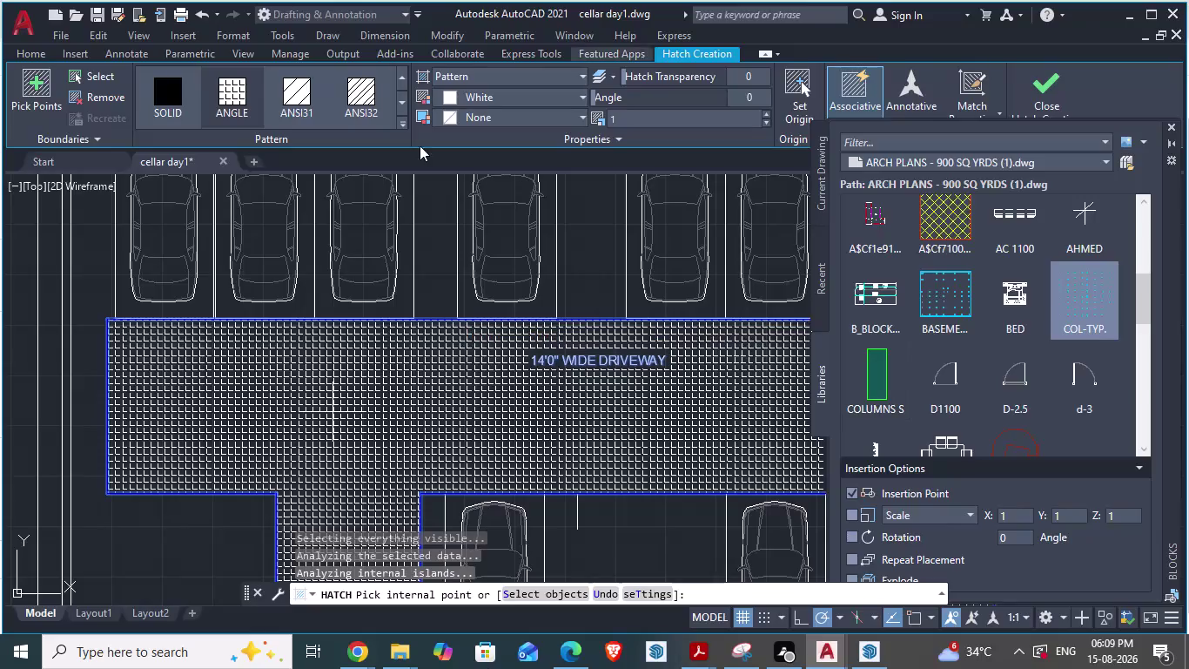
End the driveway HATCH placement and reselect the new driveway hatch.
scroll(down, 3)
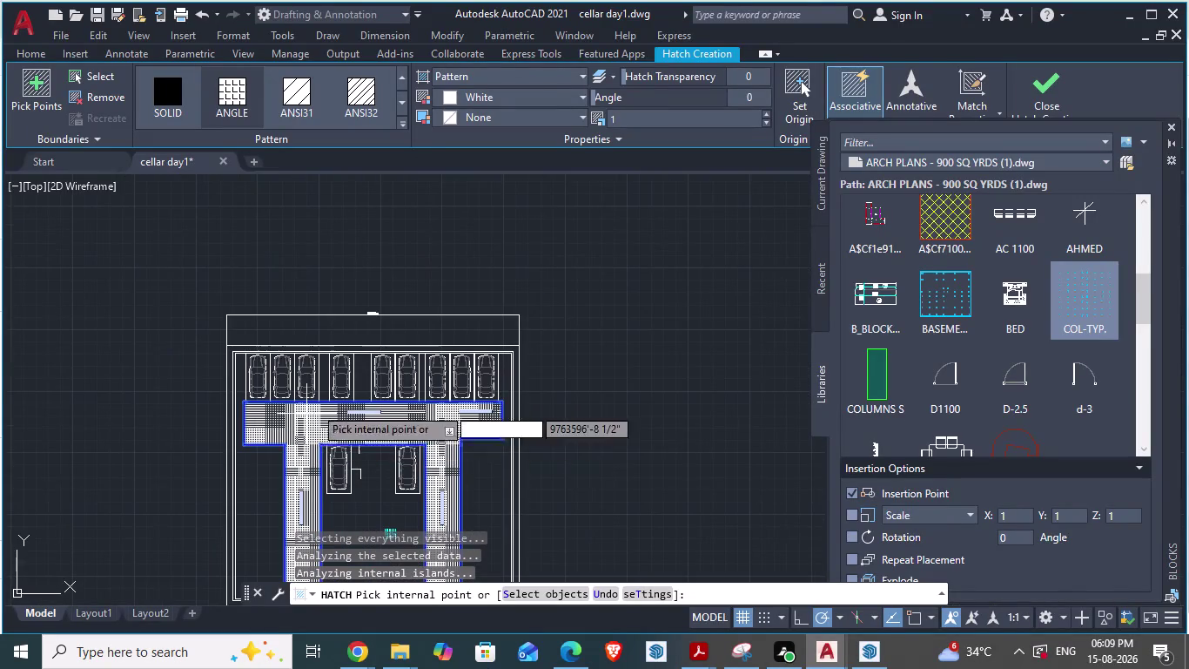
key(Escape)
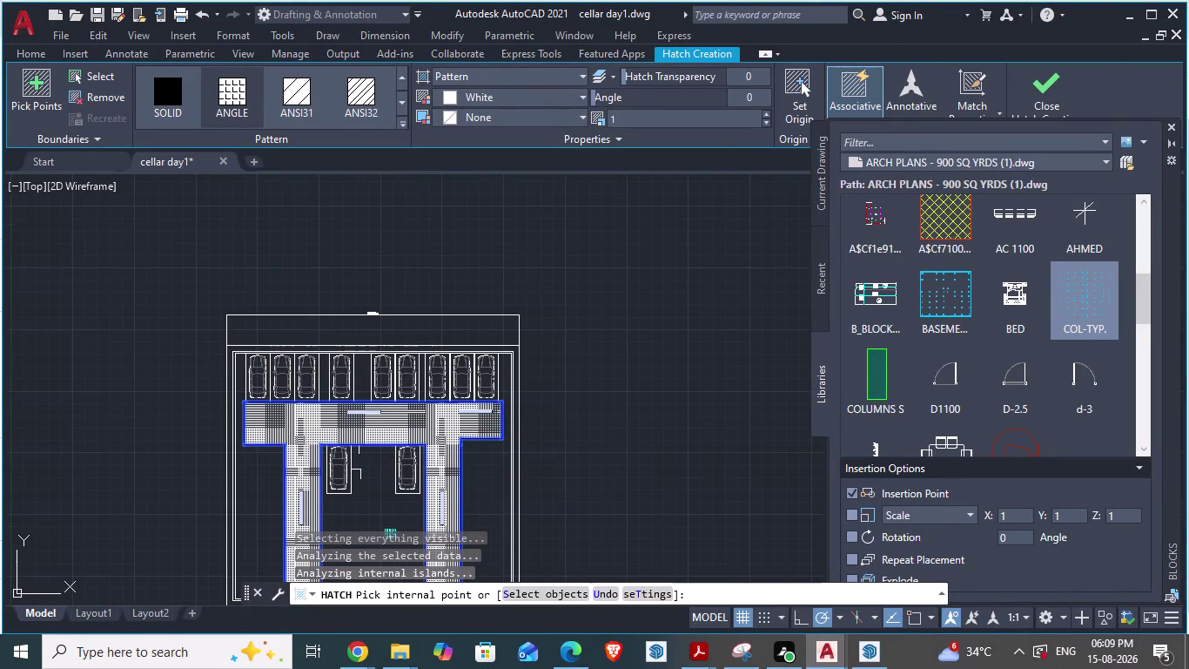
scroll(up, 3)
scroll(down, 3)
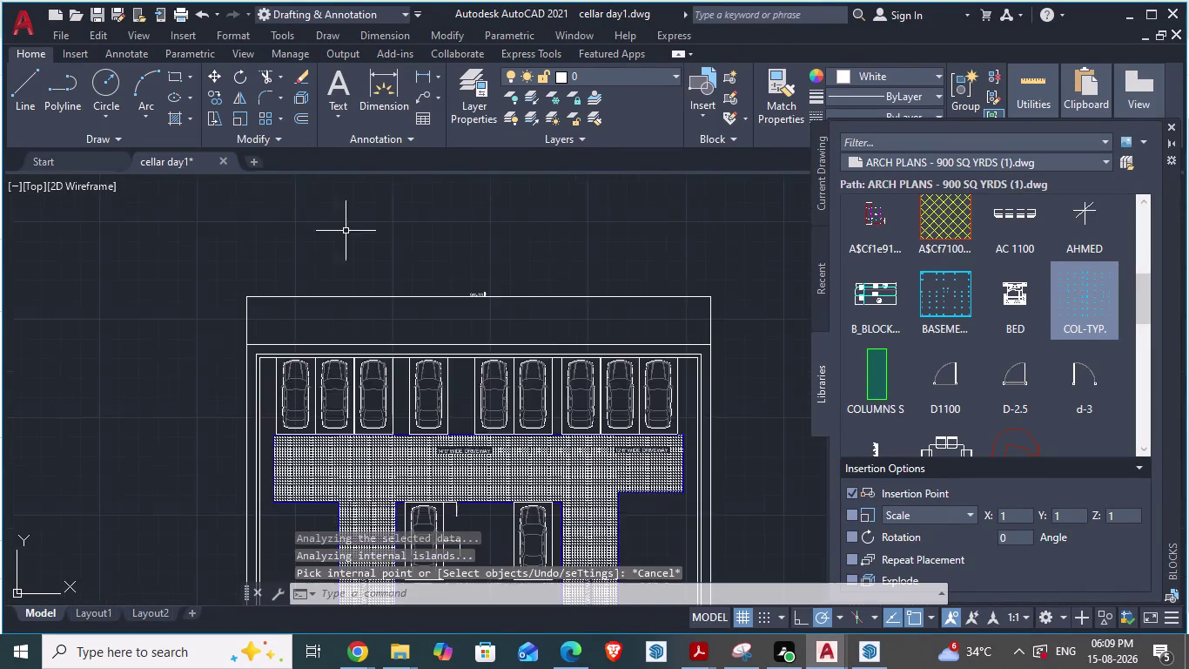
scroll(down, 3)
scroll(up, 3)
click(353, 376)
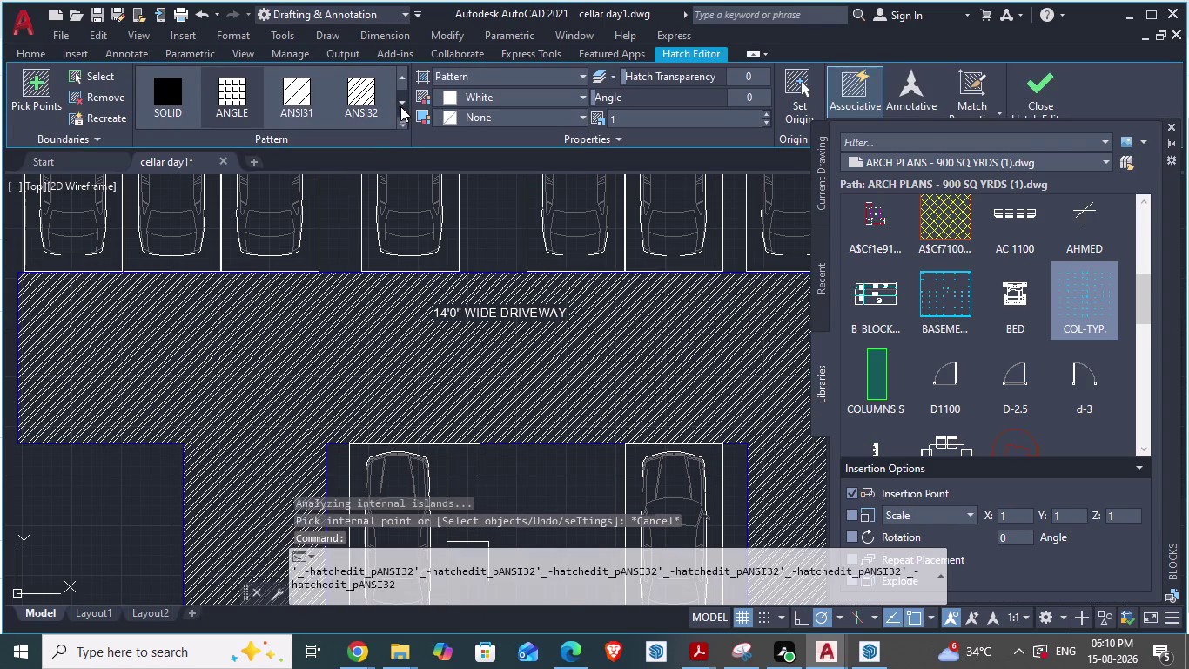
Switch the driveway hatch to a square crosshatch pattern at scale 2.
click(402, 102)
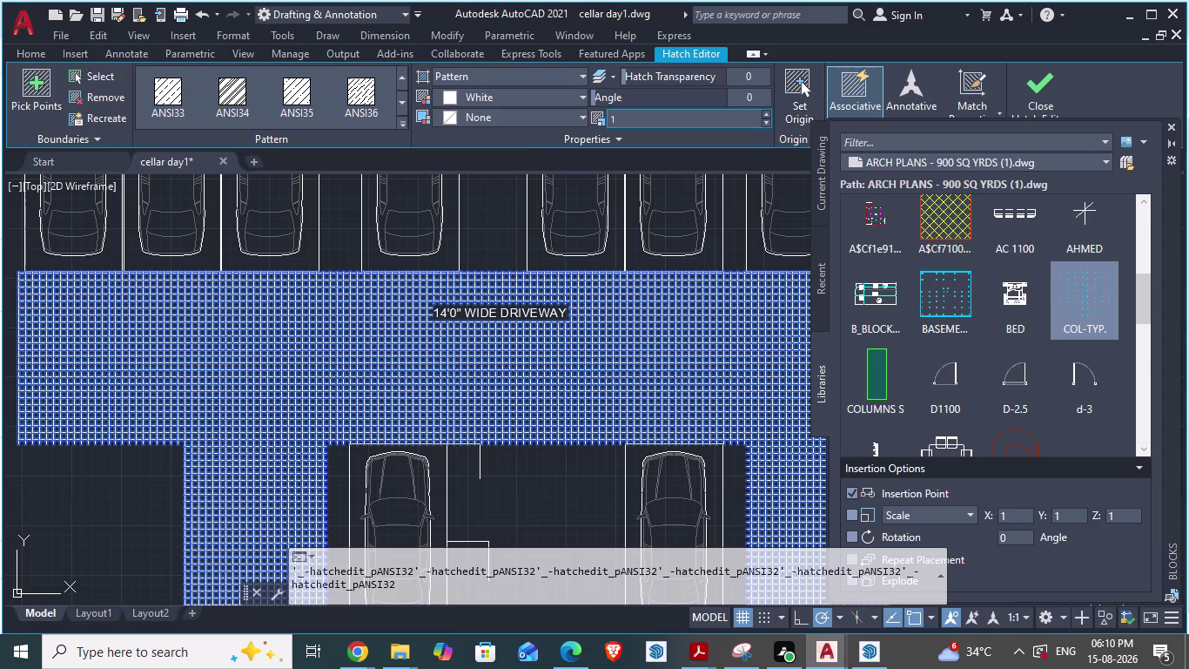
click(768, 113)
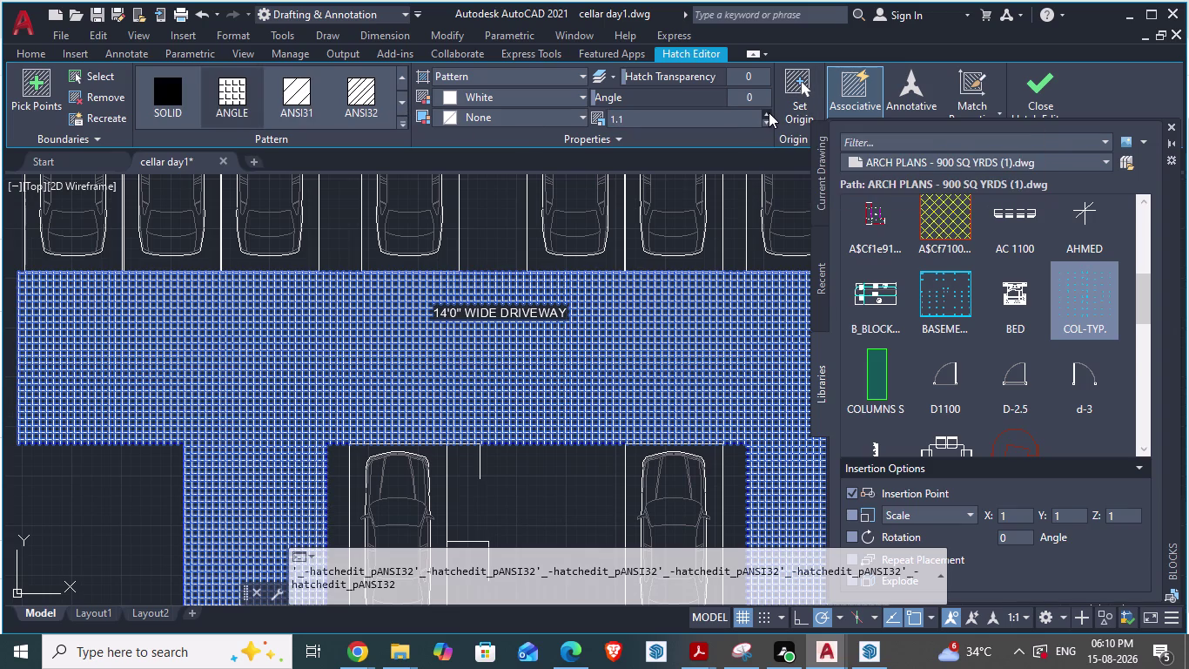
click(768, 113)
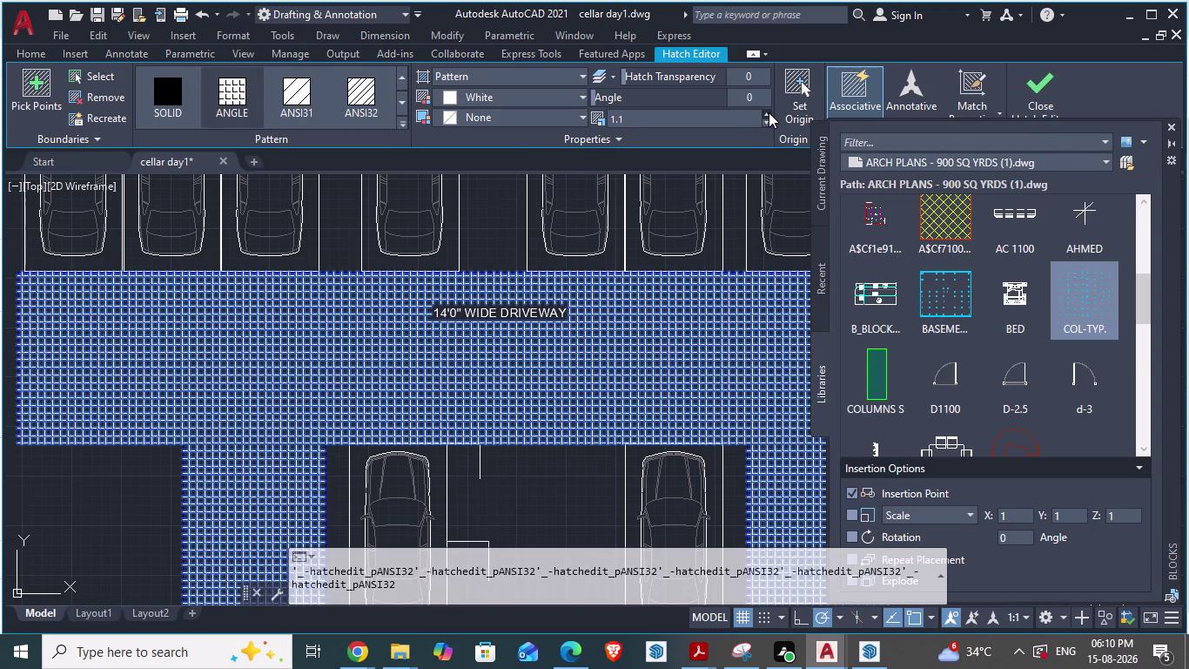
click(769, 112)
triple_click(769, 112)
double_click(768, 112)
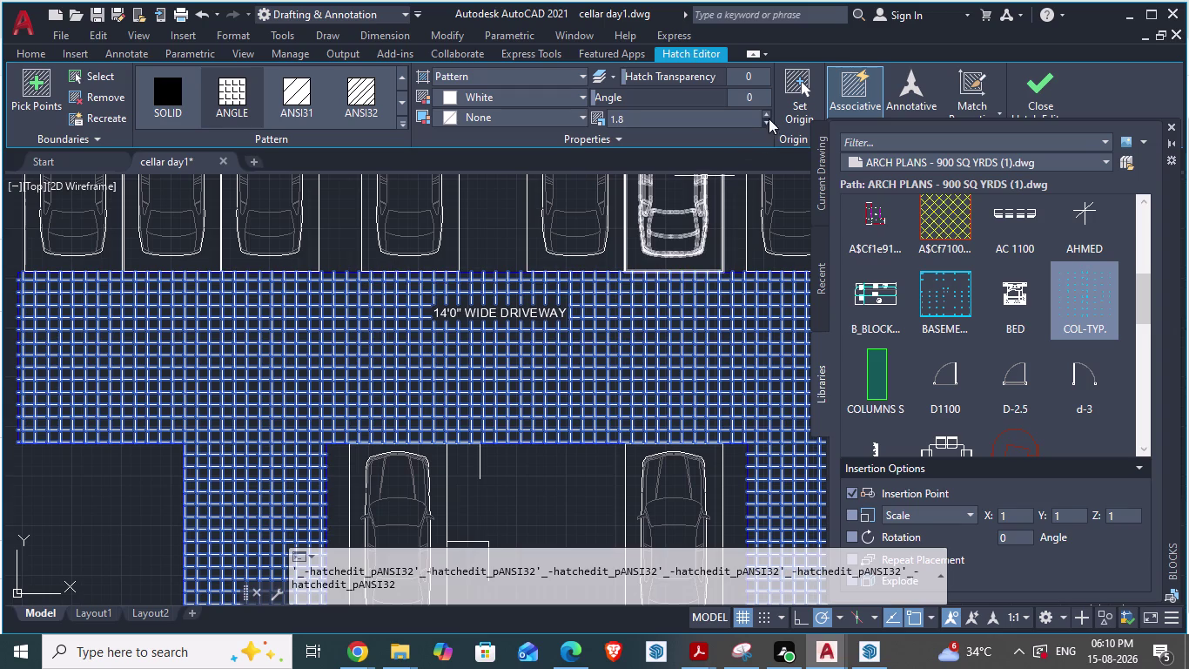
drag(706, 115, 436, 127)
key(2)
key(Return)
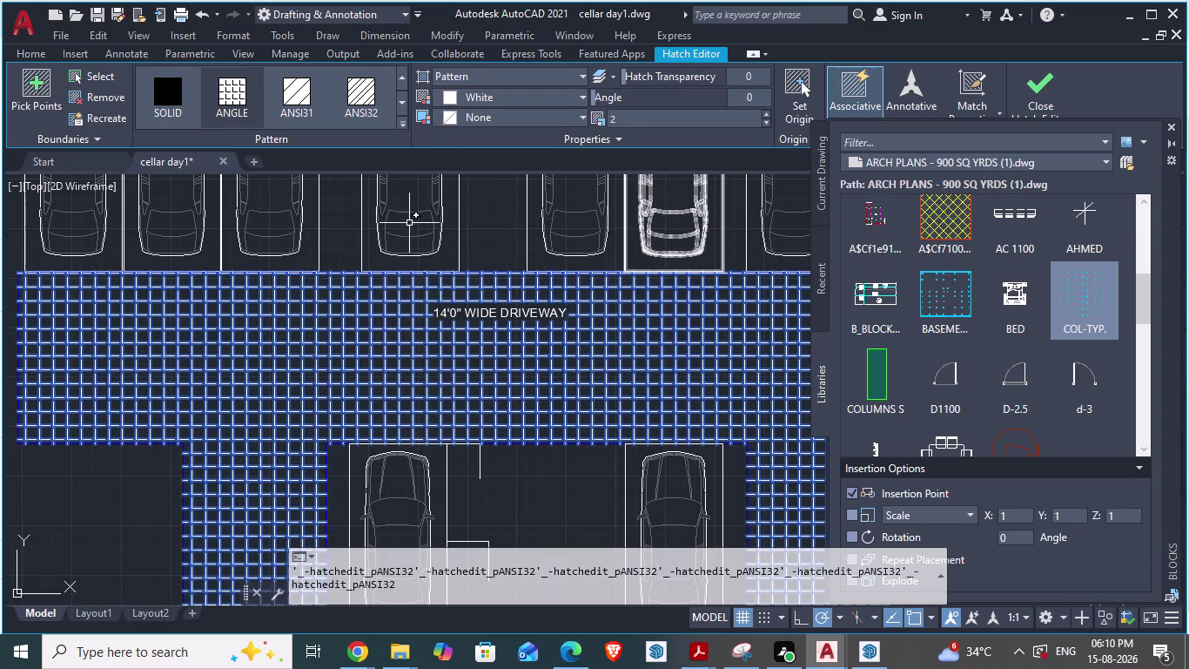
Zoom around the cellar plan and cancel the stray selection window.
scroll(down, 3)
scroll(up, 3)
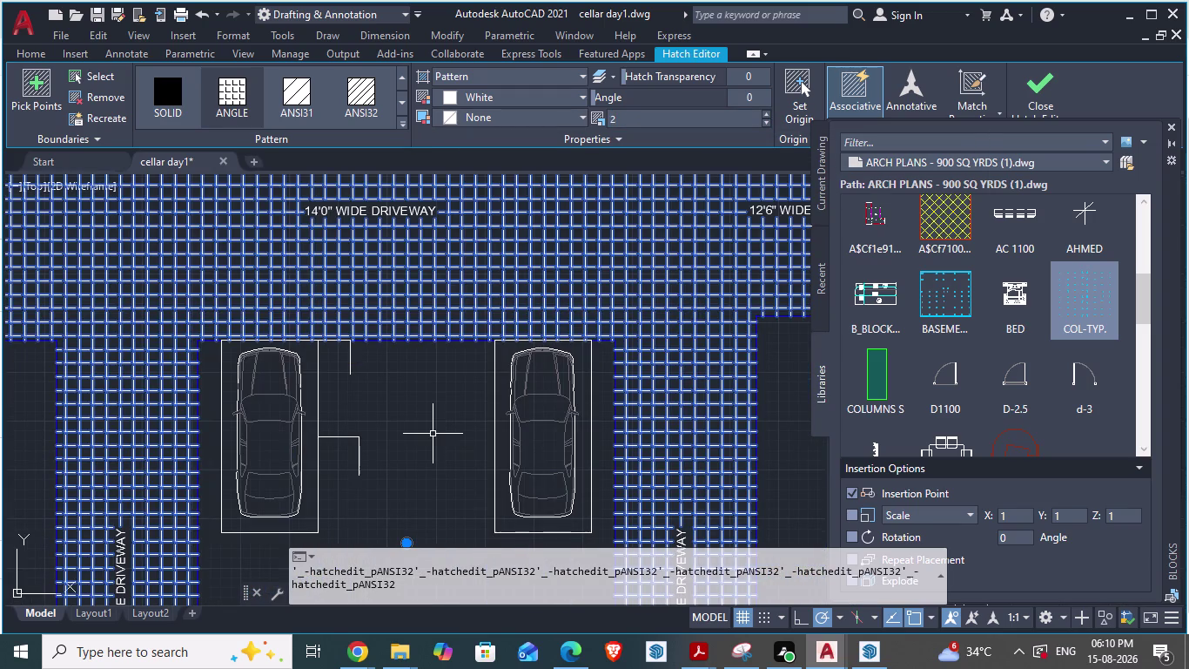
click(428, 433)
scroll(down, 3)
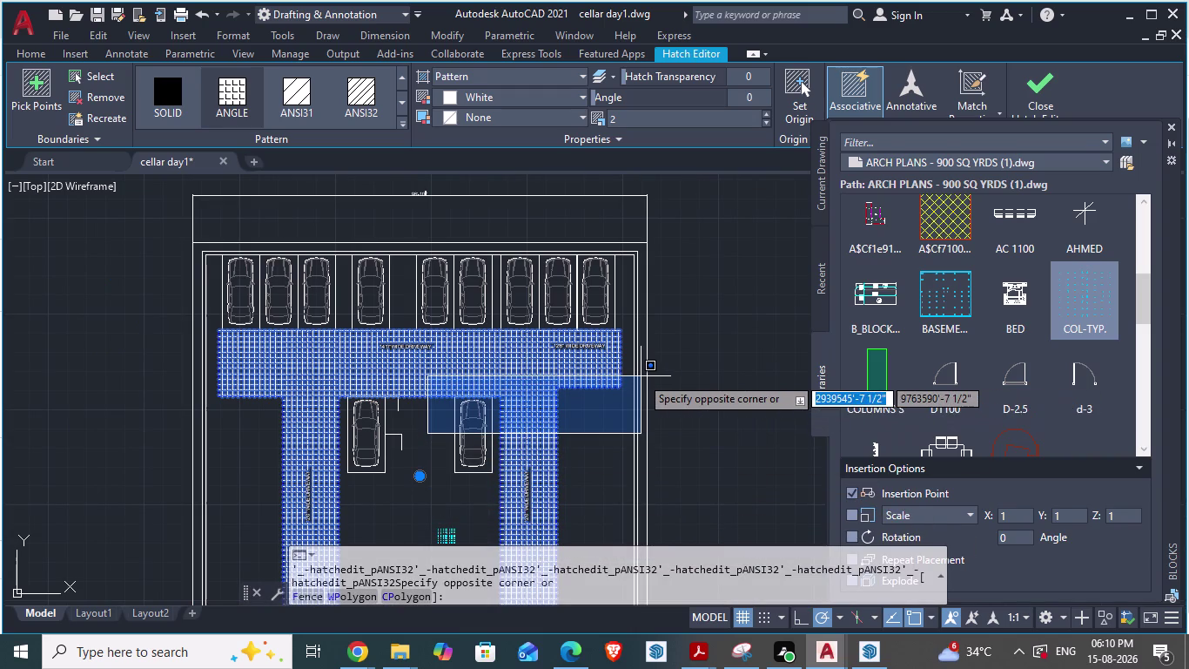
key(Escape)
Read the ARCH PLANS cellar hatch settings (ANSI37, 45°, 9") and return to cellar day1.
key(alt+Tab)
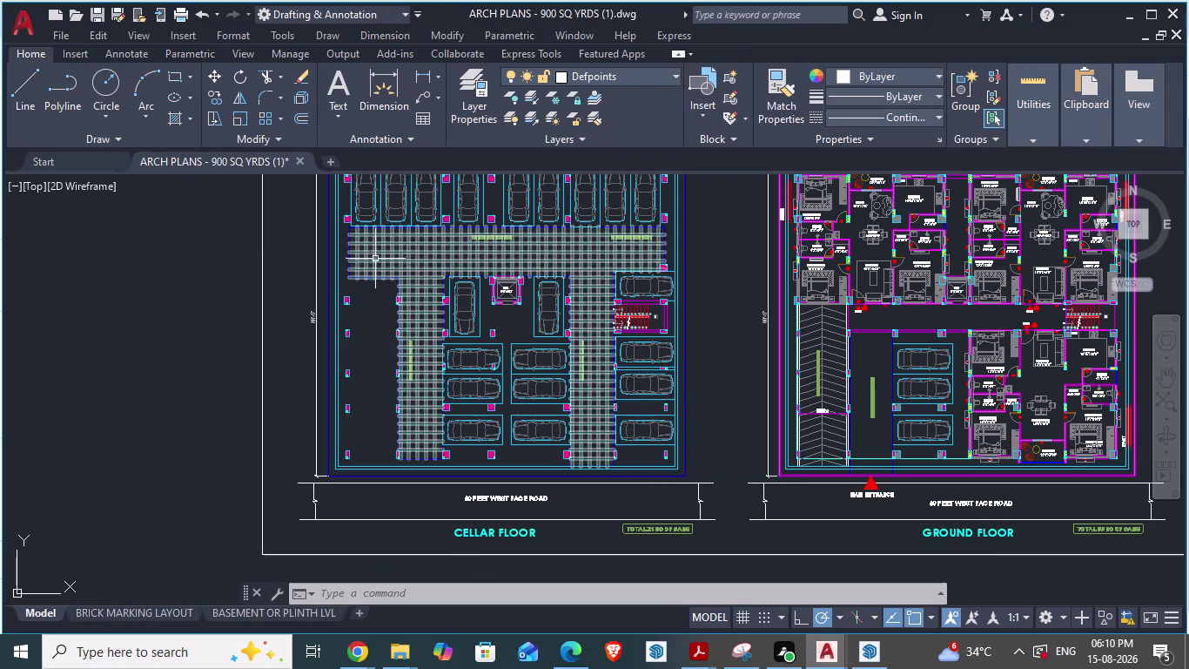
click(395, 259)
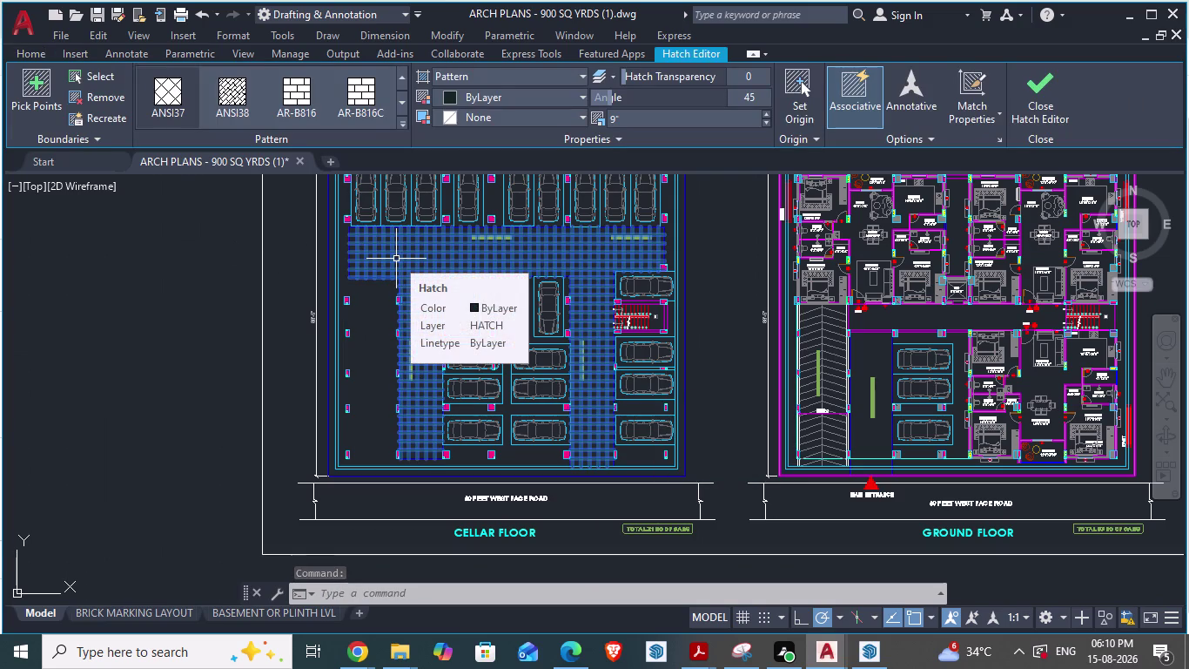
key(alt+Tab)
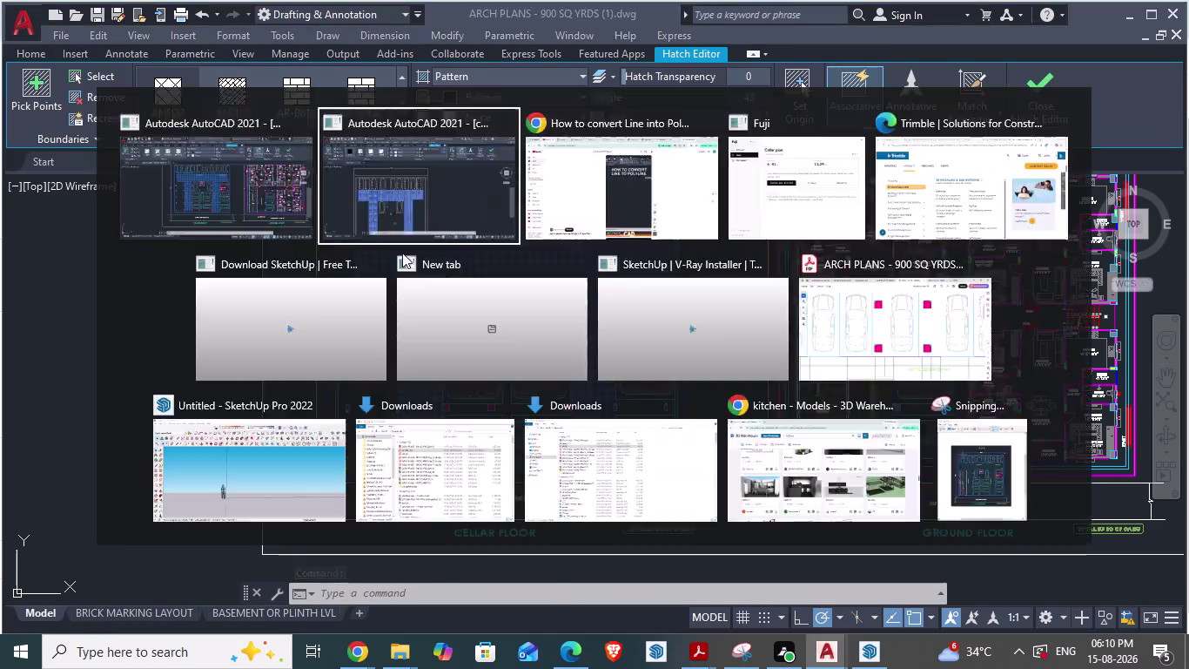
key(Escape)
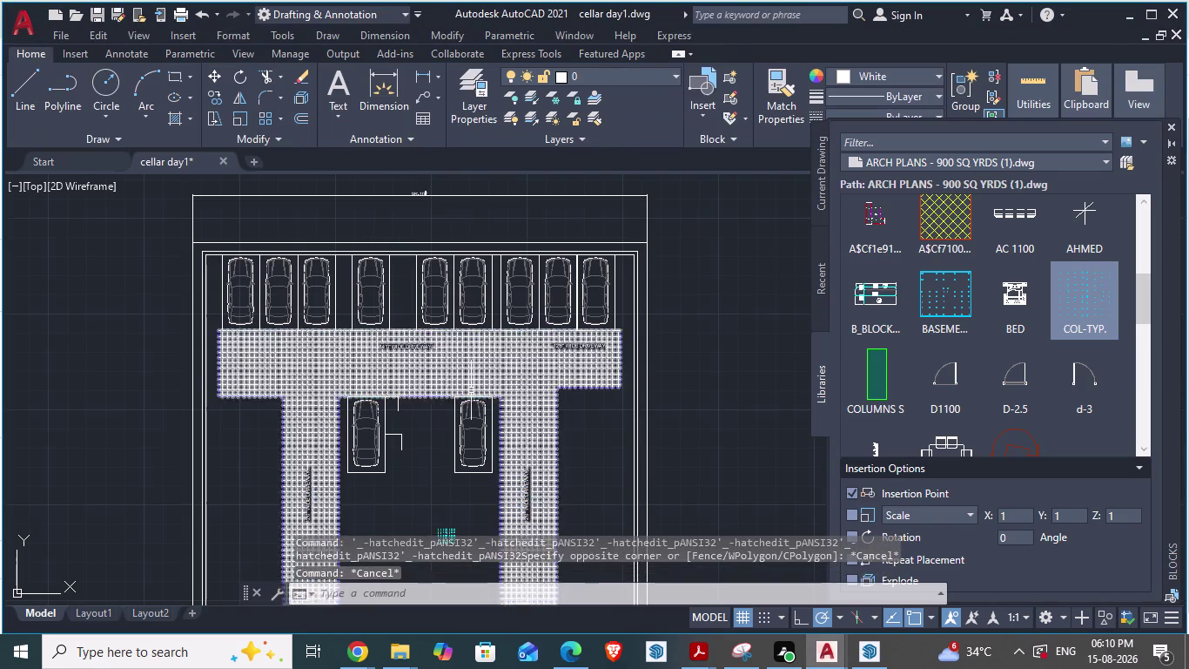
Change the driveway hatch pattern scale from 2 to 9 and exit hatch editing.
scroll(up, 3)
click(509, 298)
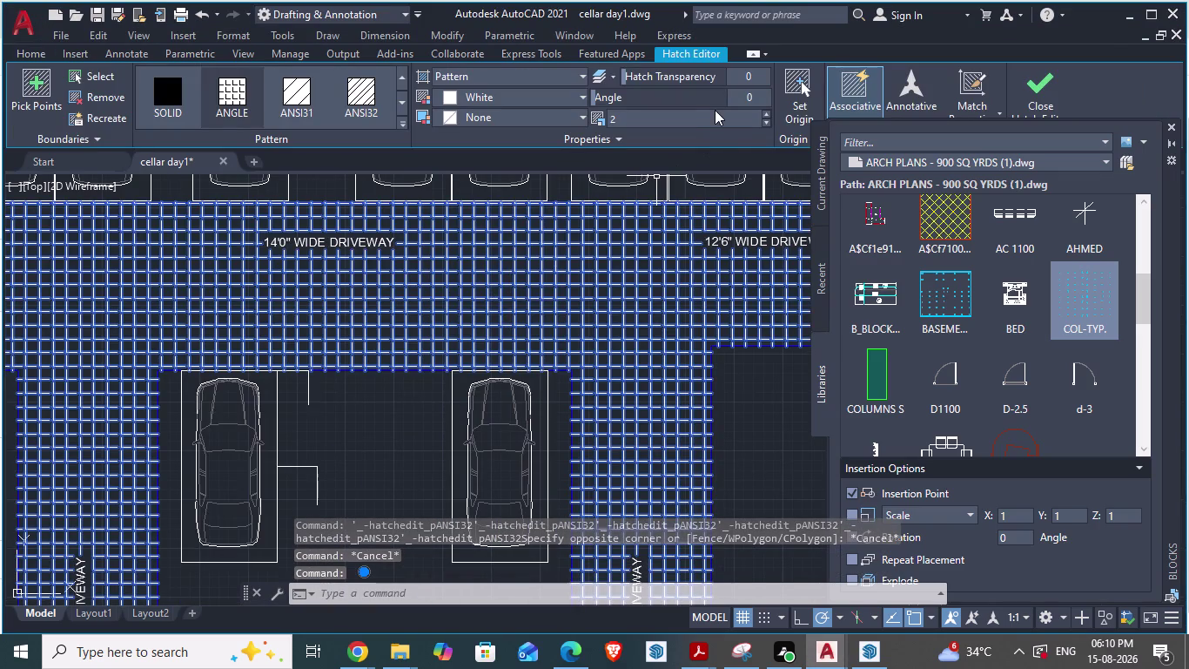
drag(674, 114, 548, 102)
key(9)
key(Return)
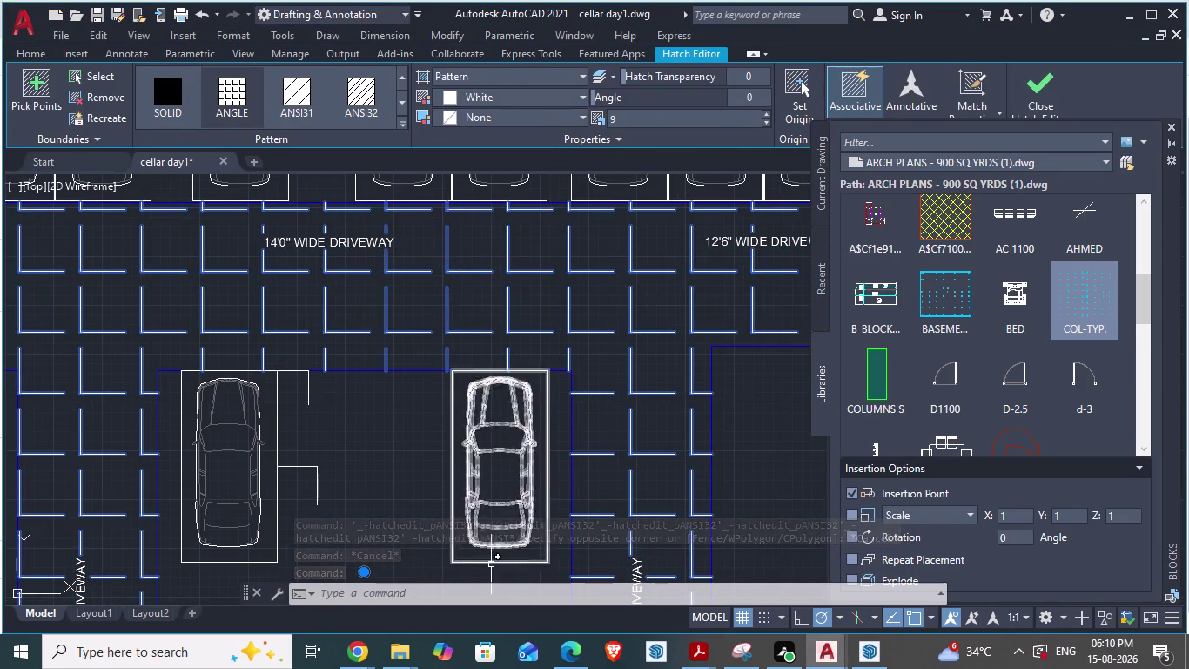
scroll(down, 3)
scroll(up, 3)
key(Escape)
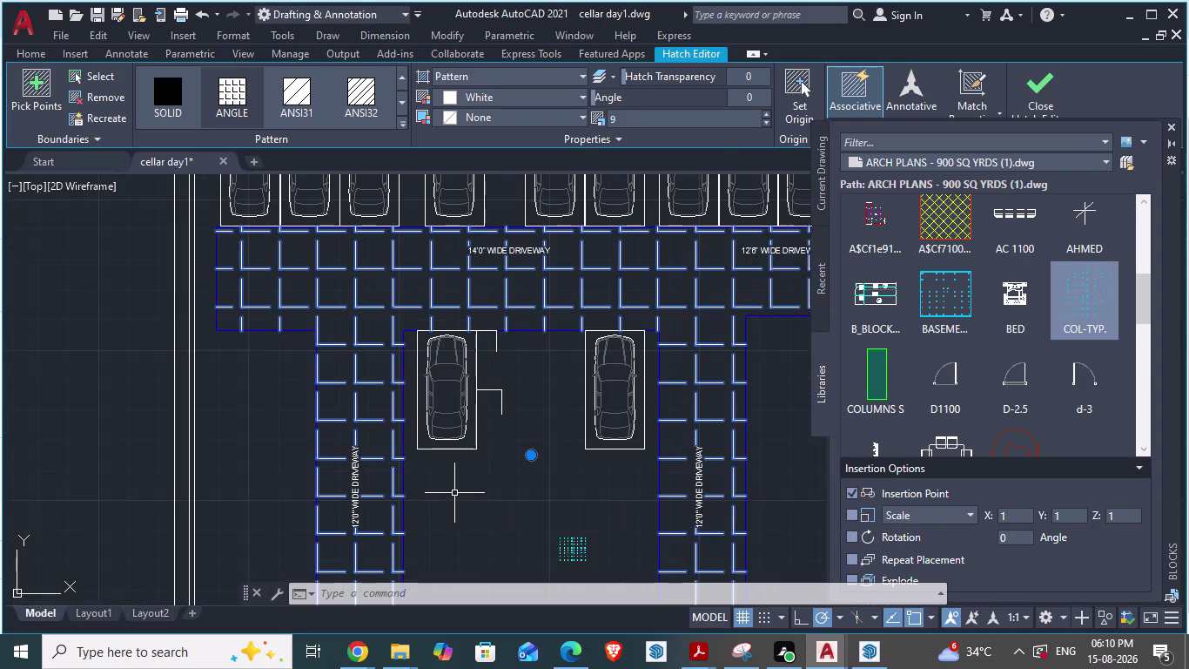
scroll(down, 3)
scroll(up, 3)
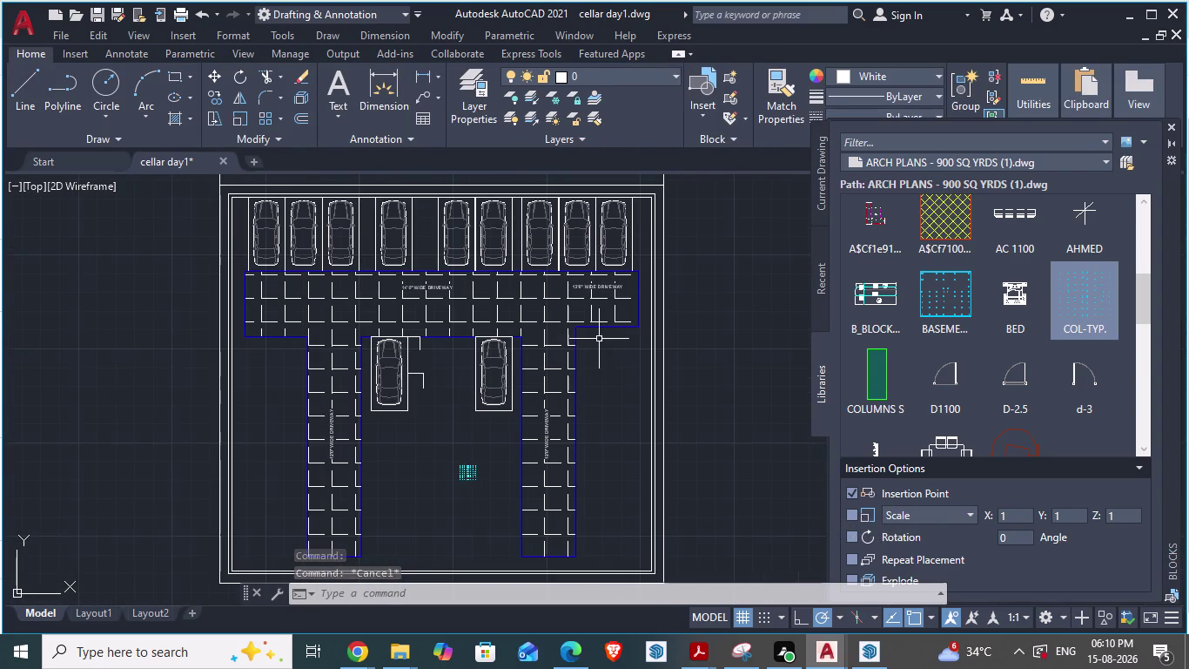
scroll(up, 3)
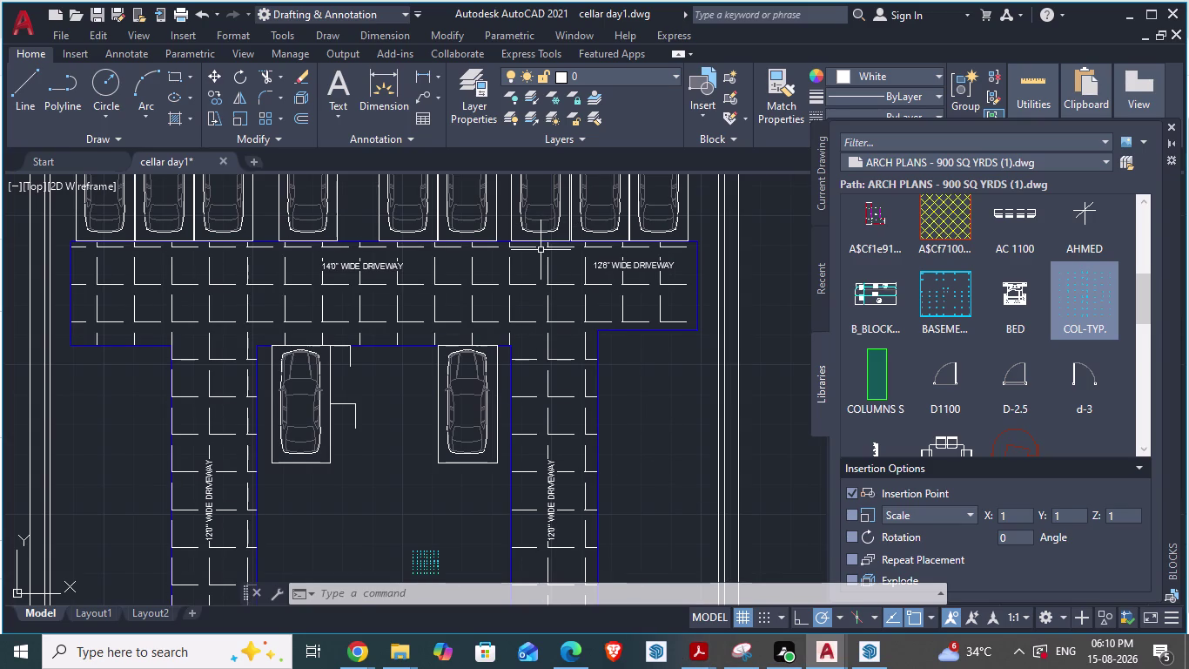
key(alt+Tab)
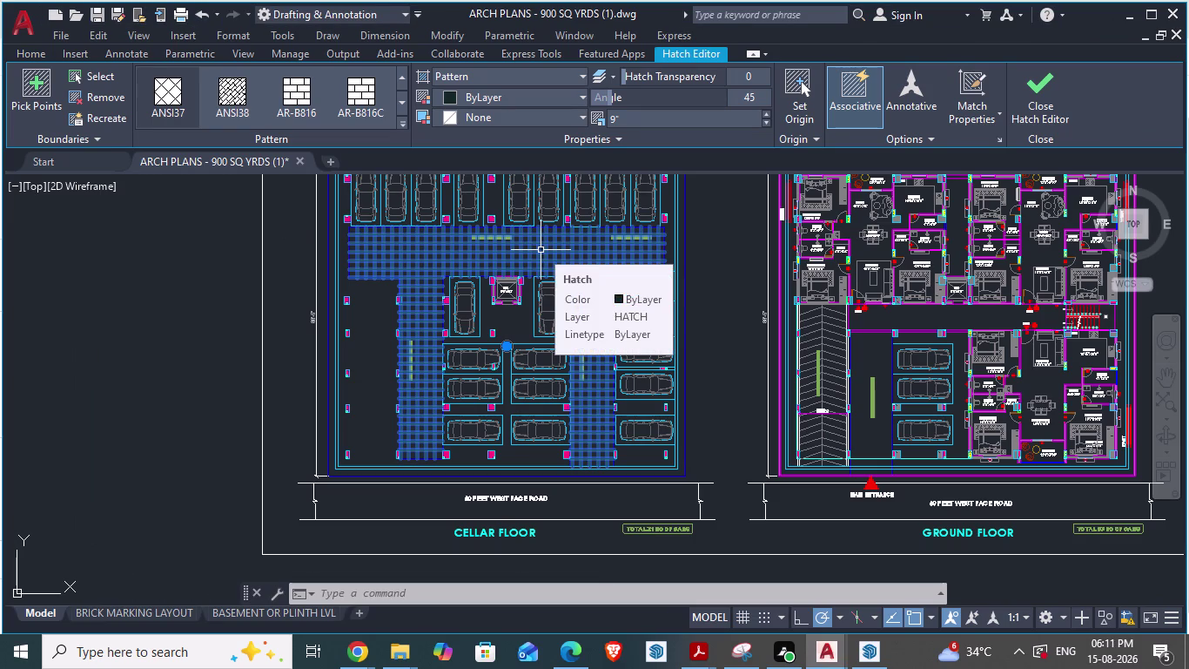
scroll(up, 3)
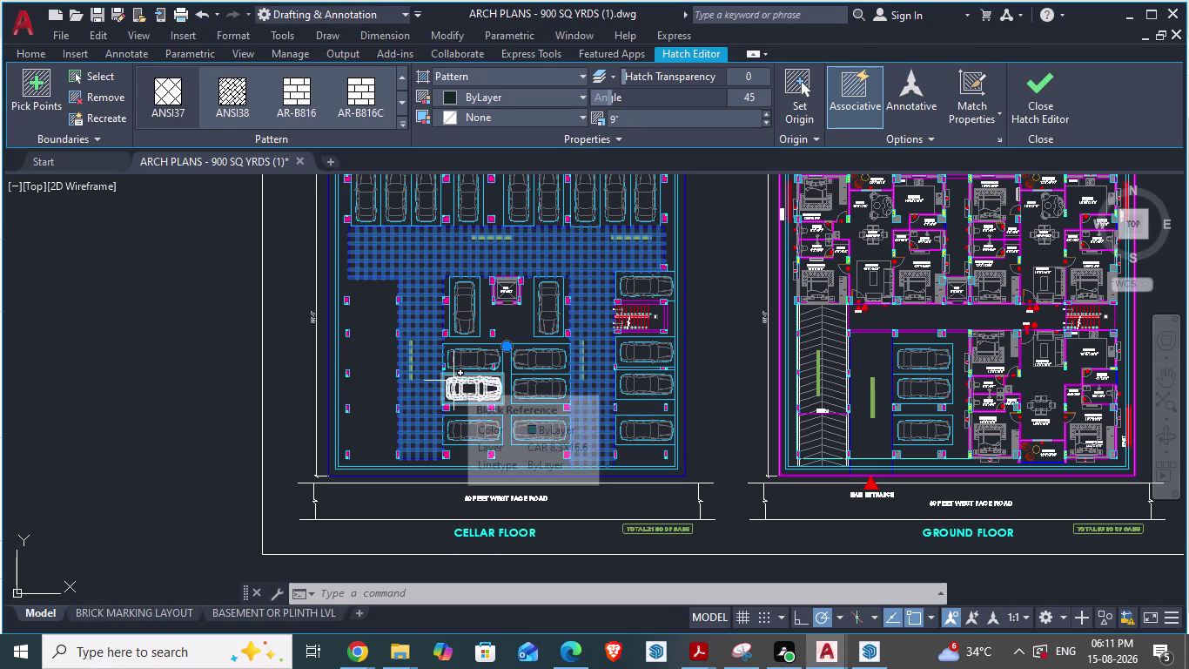
key(alt+Tab)
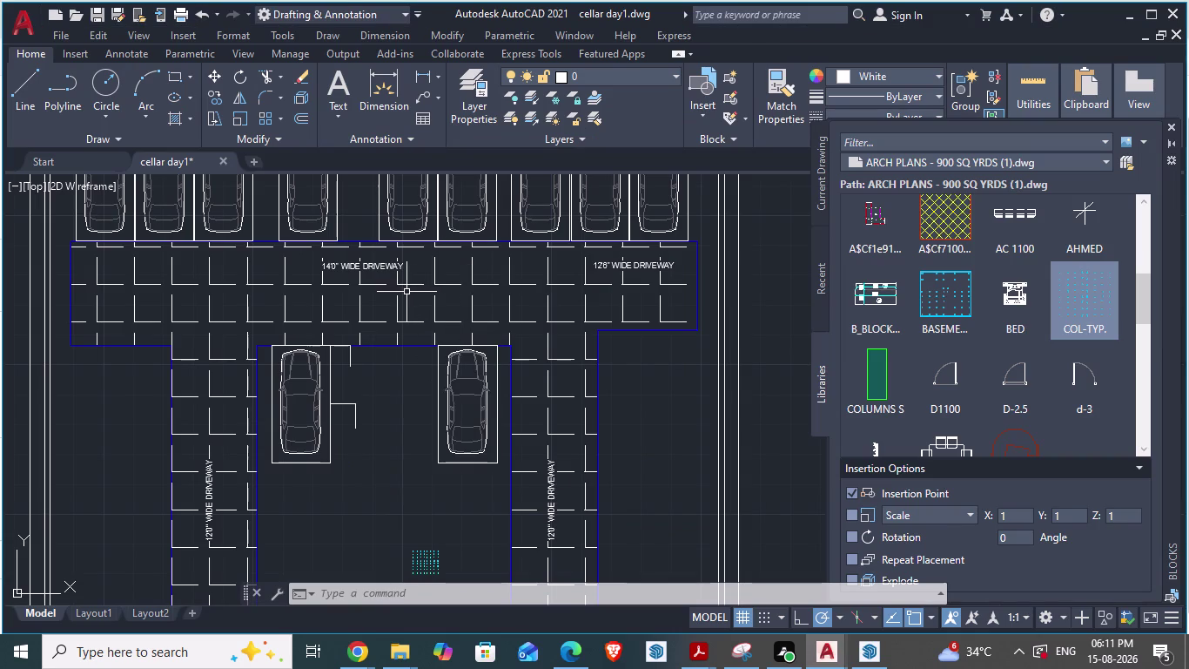
Clear stray selections and deselect the driveway hatch.
click(401, 281)
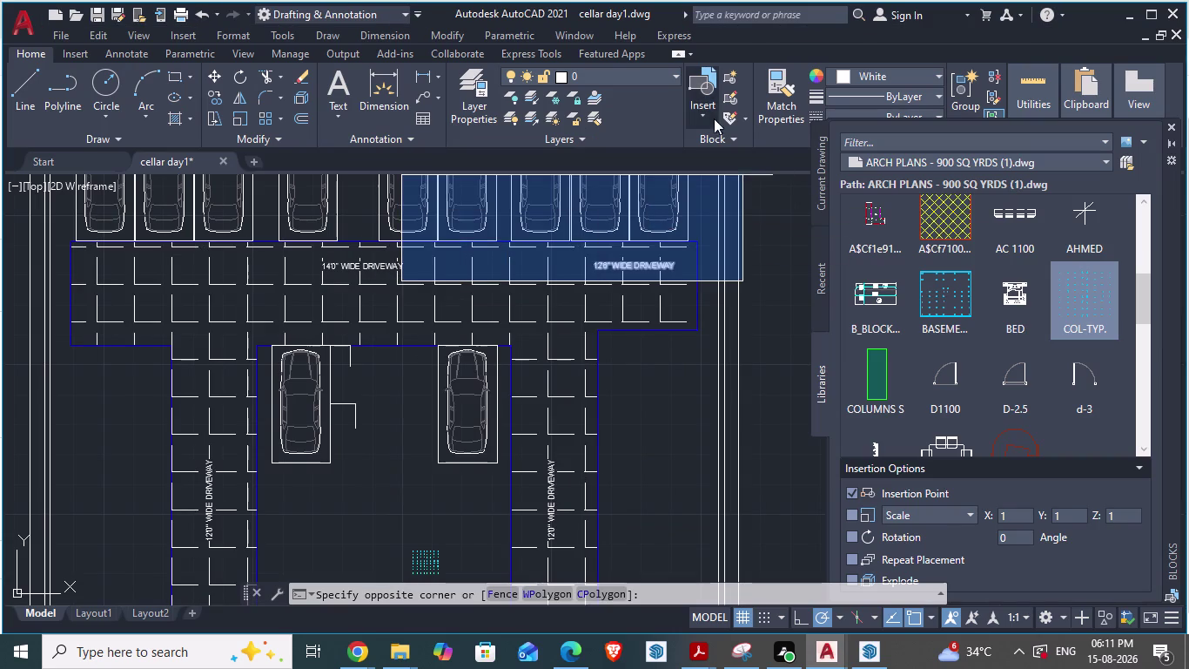
key(Escape)
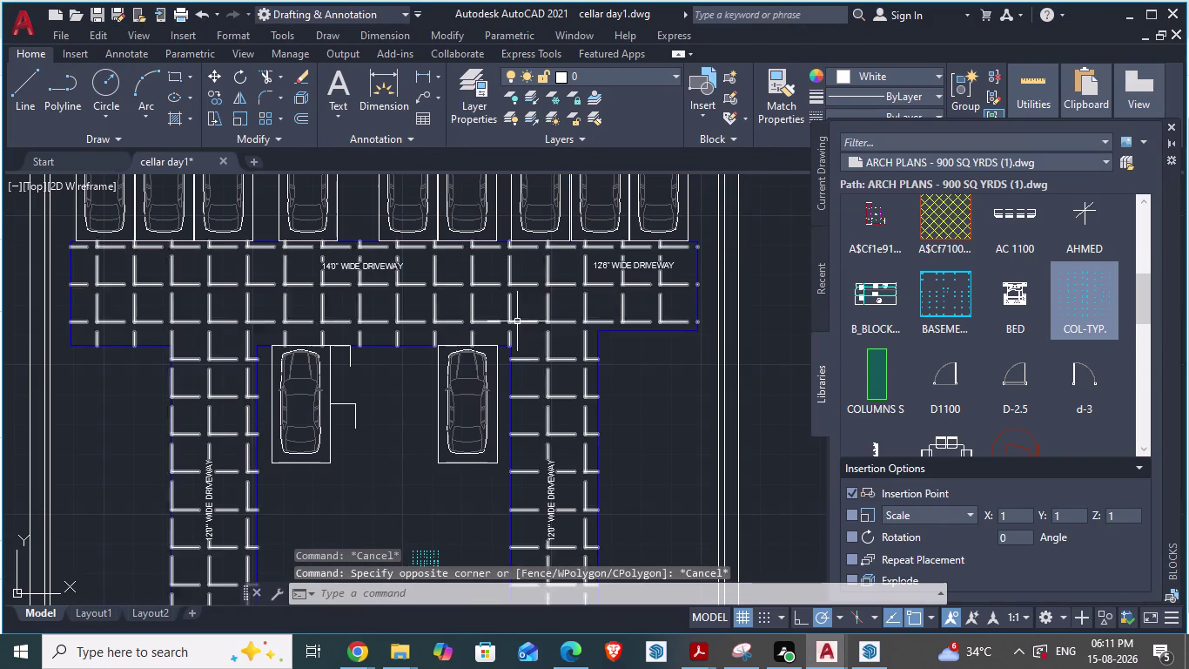
click(510, 323)
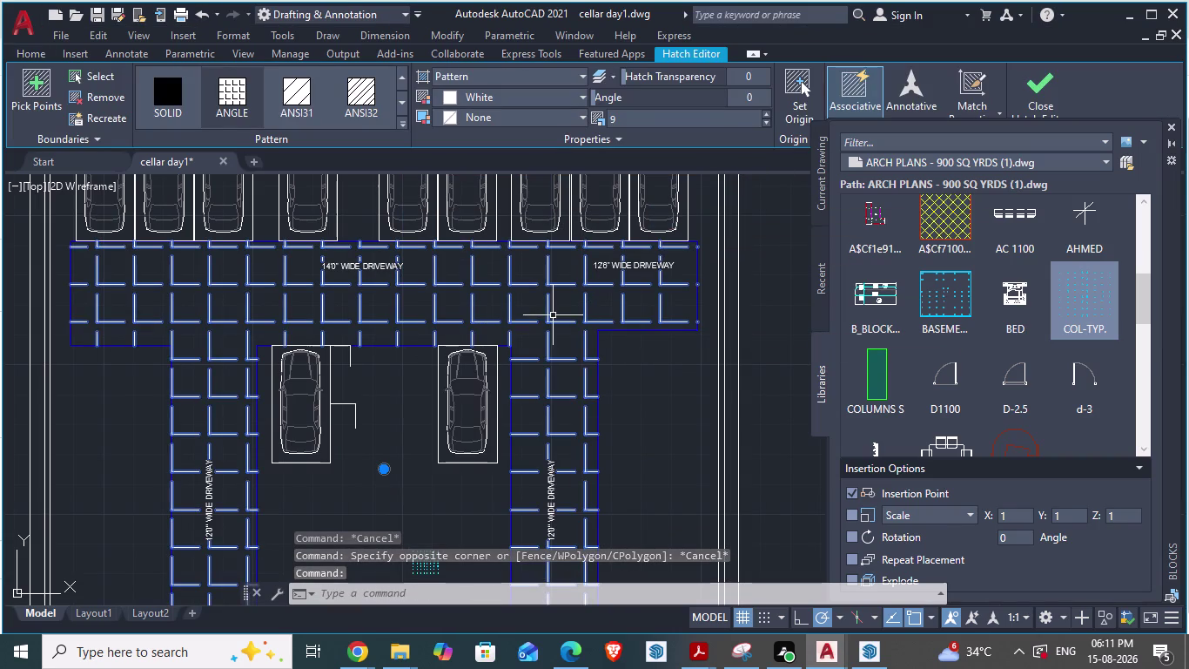
key(Escape)
key(Escape)
scroll(down, 3)
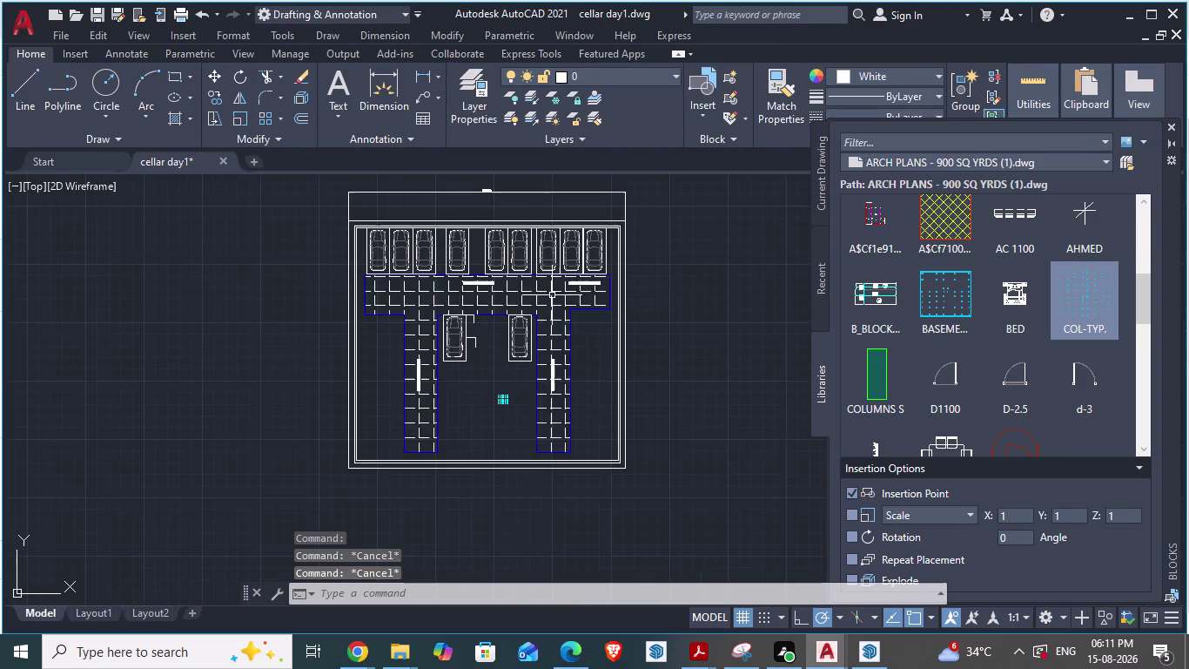
scroll(up, 3)
Delete the small dotted block below the driveway.
drag(330, 443, 442, 542)
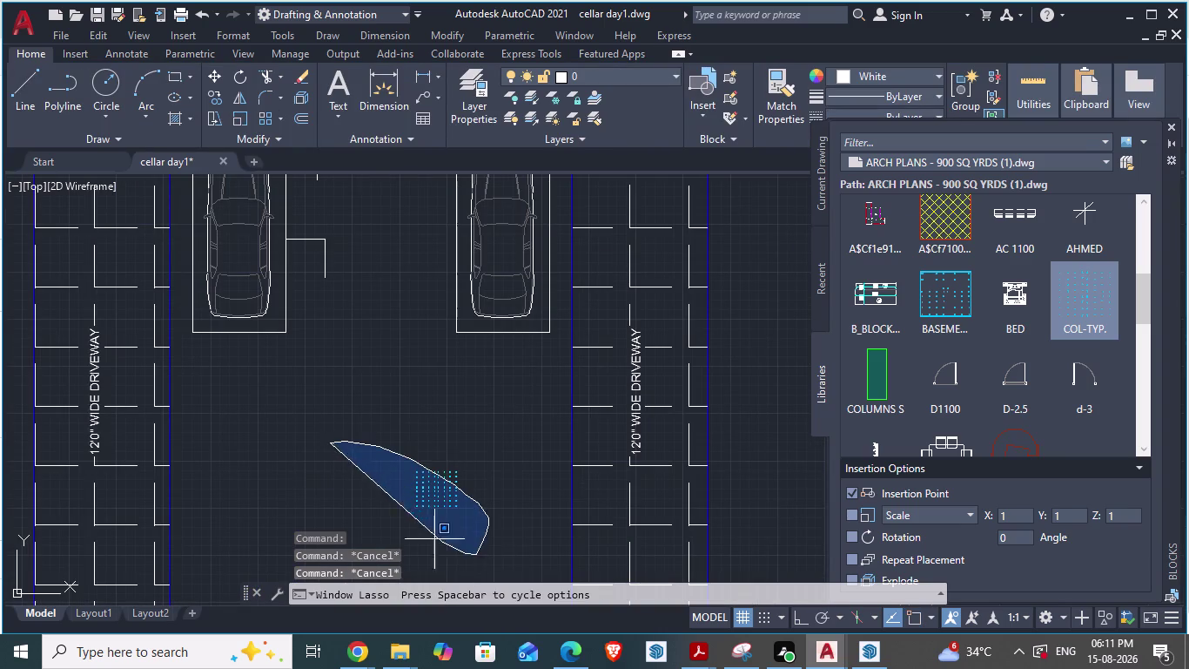
drag(442, 542, 410, 508)
click(468, 436)
click(390, 519)
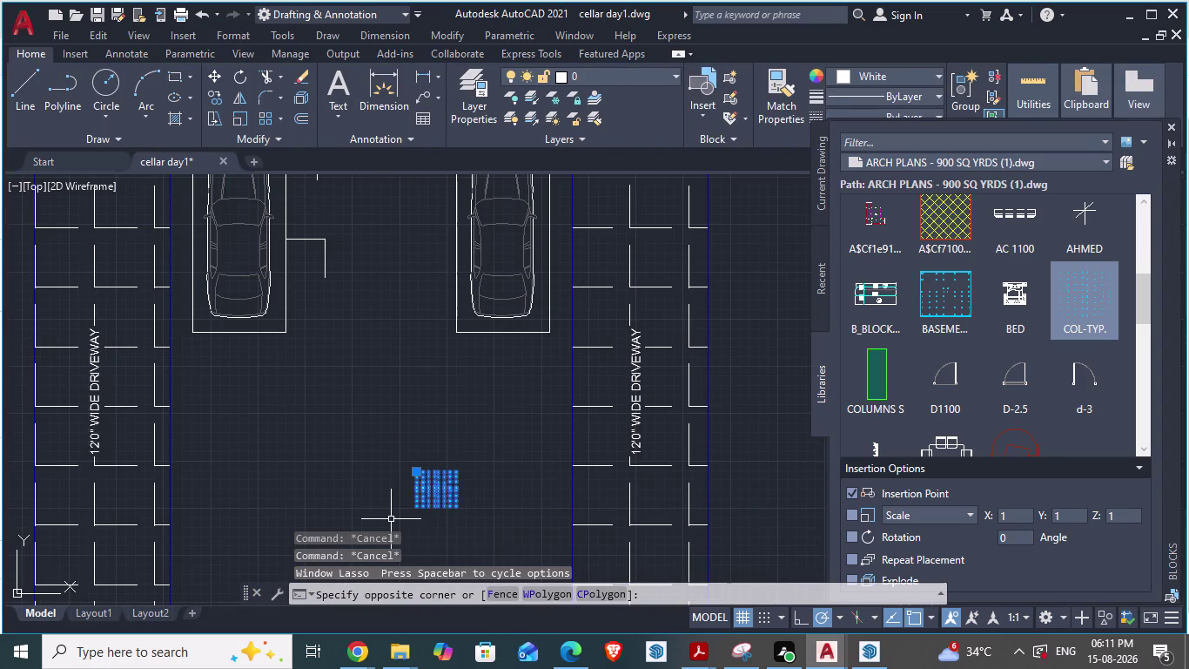
key(Delete)
scroll(down, 3)
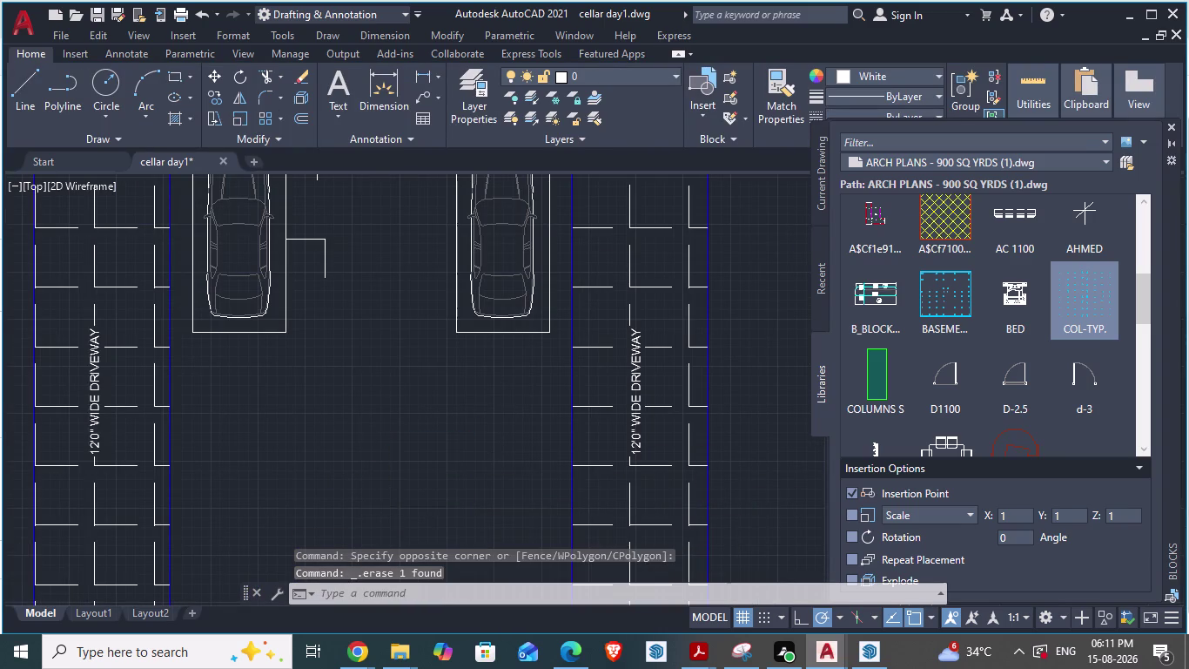
click(475, 221)
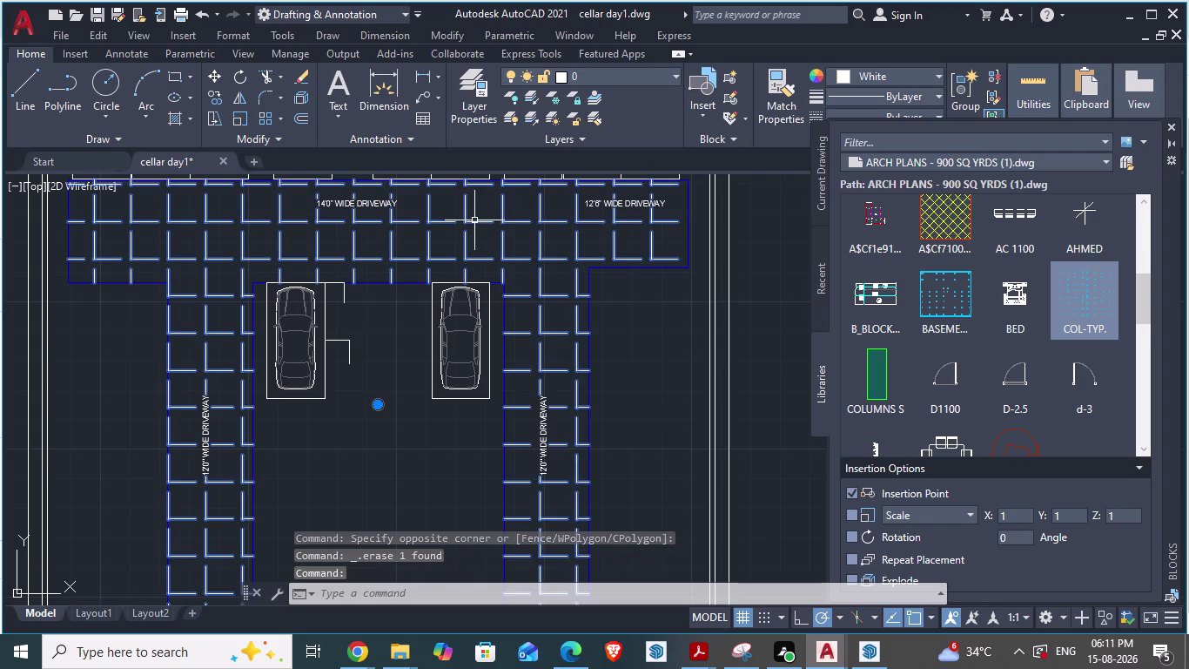
Try entering 9" as the driveway hatch scale.
drag(645, 118, 642, 118)
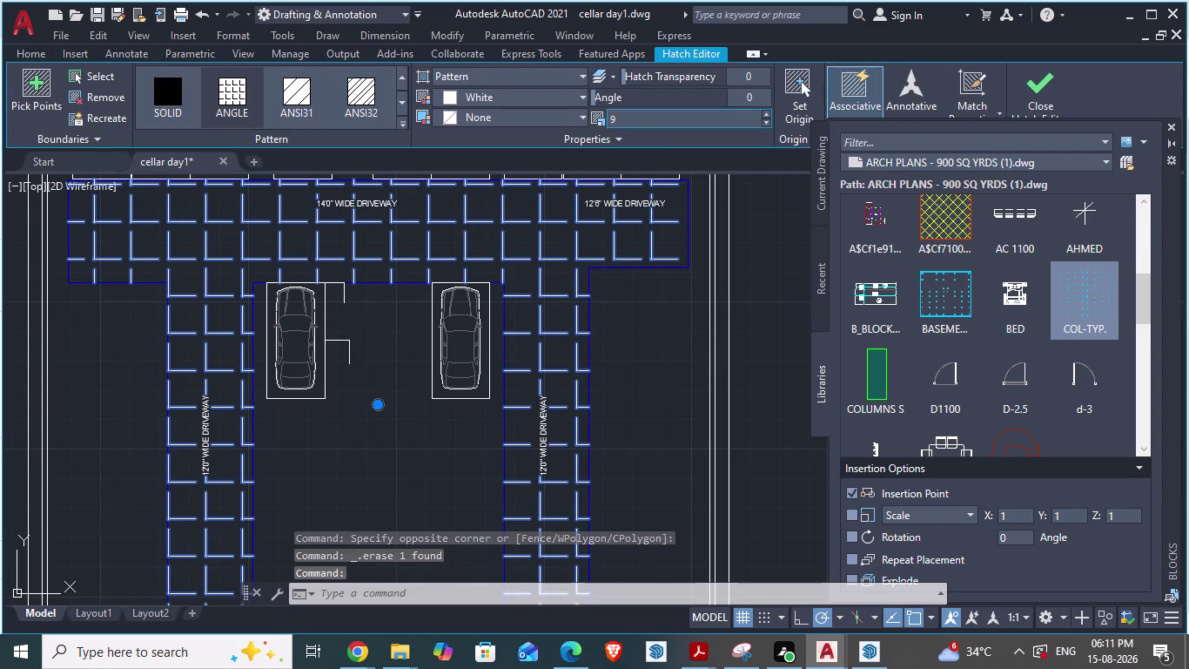
drag(643, 119, 597, 117)
key(9)
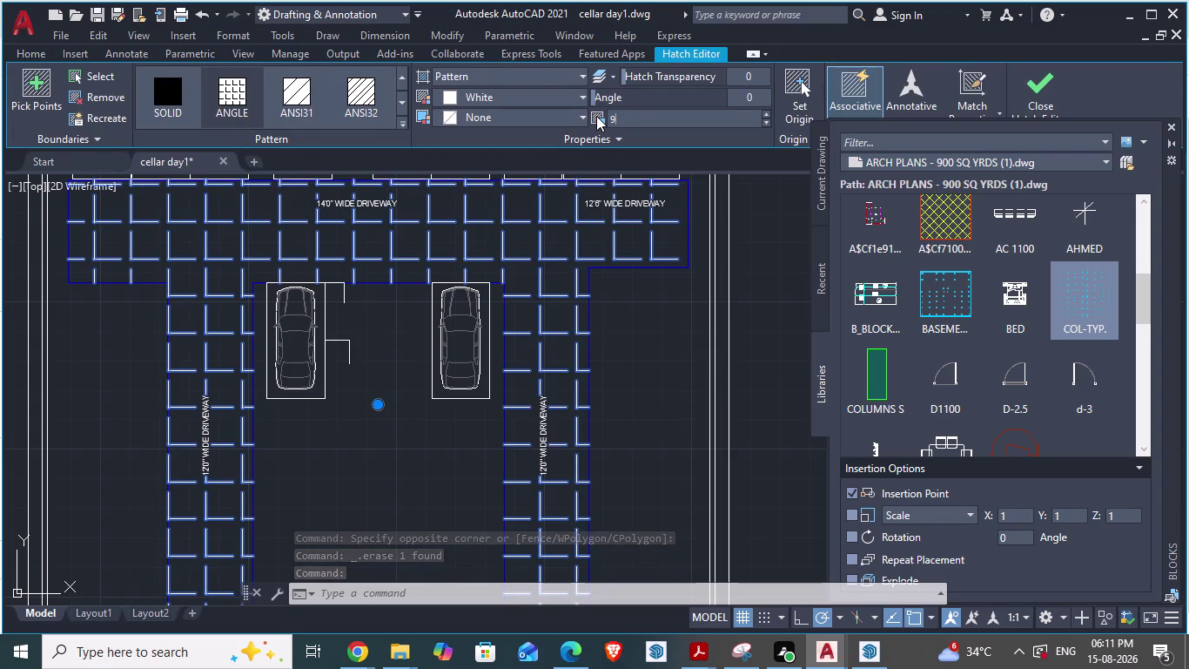
key(shift+quotedbl)
key(Return)
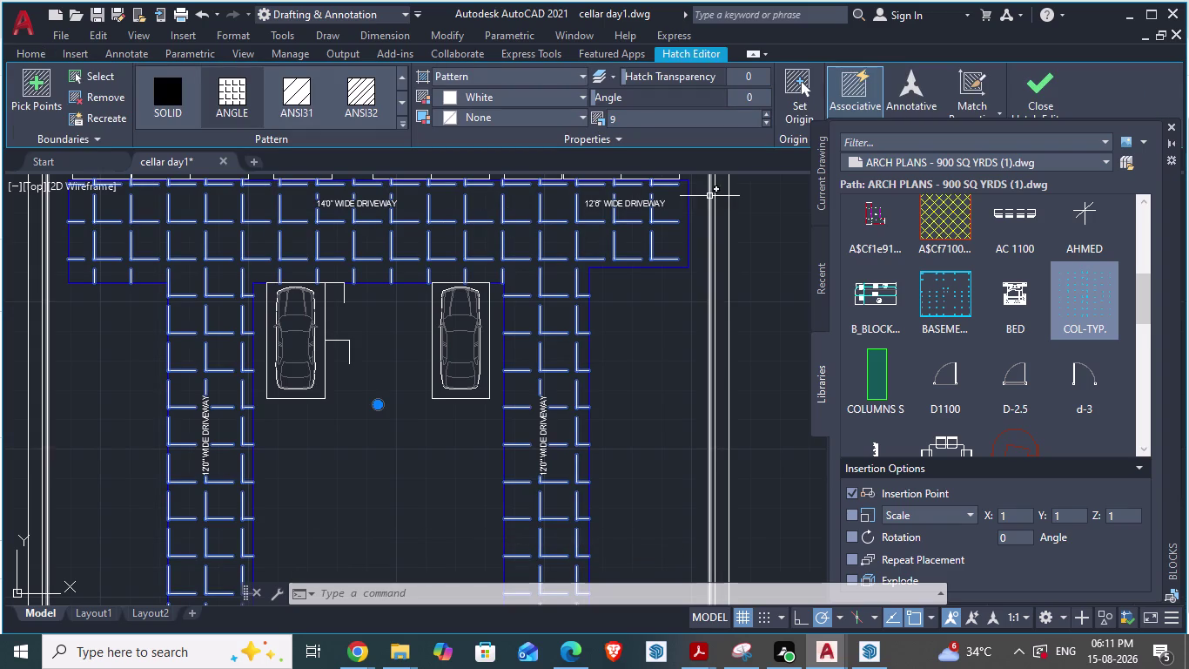
click(665, 117)
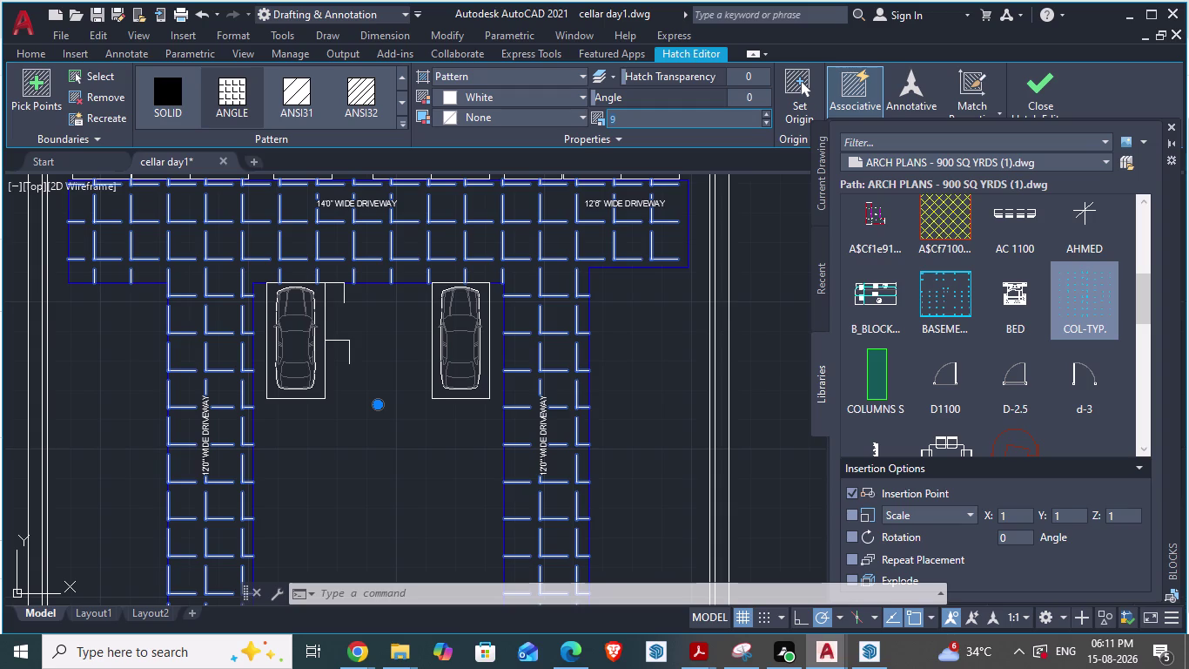
key(9)
key(shift+quotedbl)
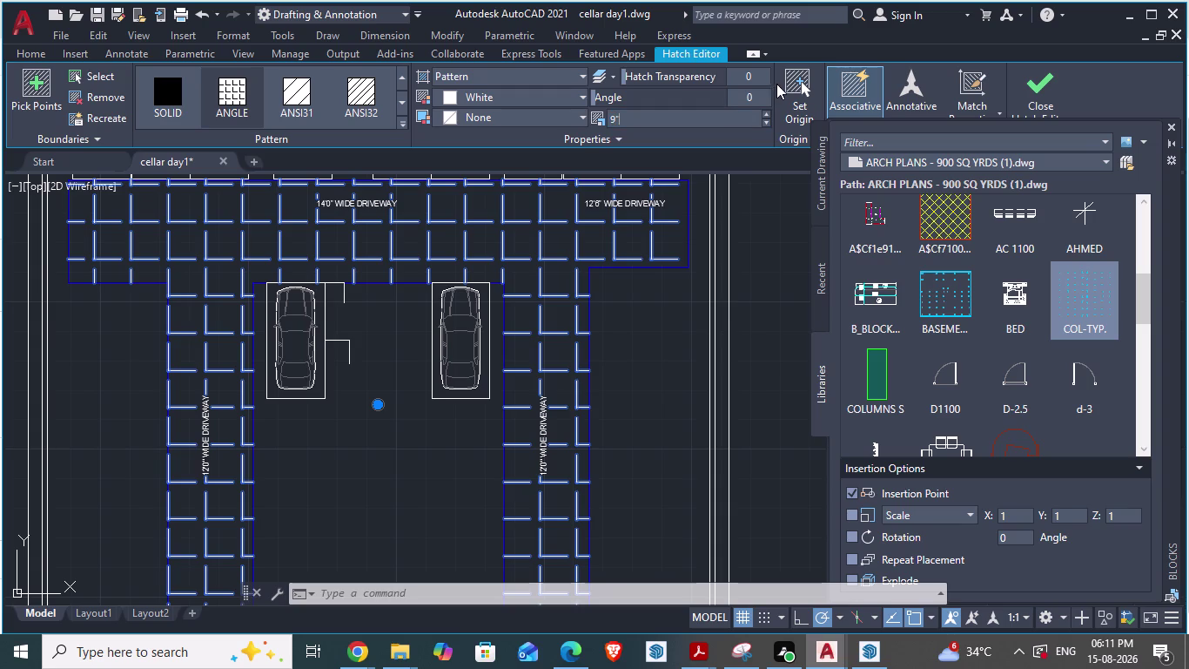
Set the driveway hatch scale to 2 and zoom to check the denser grid.
click(598, 115)
click(598, 116)
drag(717, 120, 596, 119)
key(2)
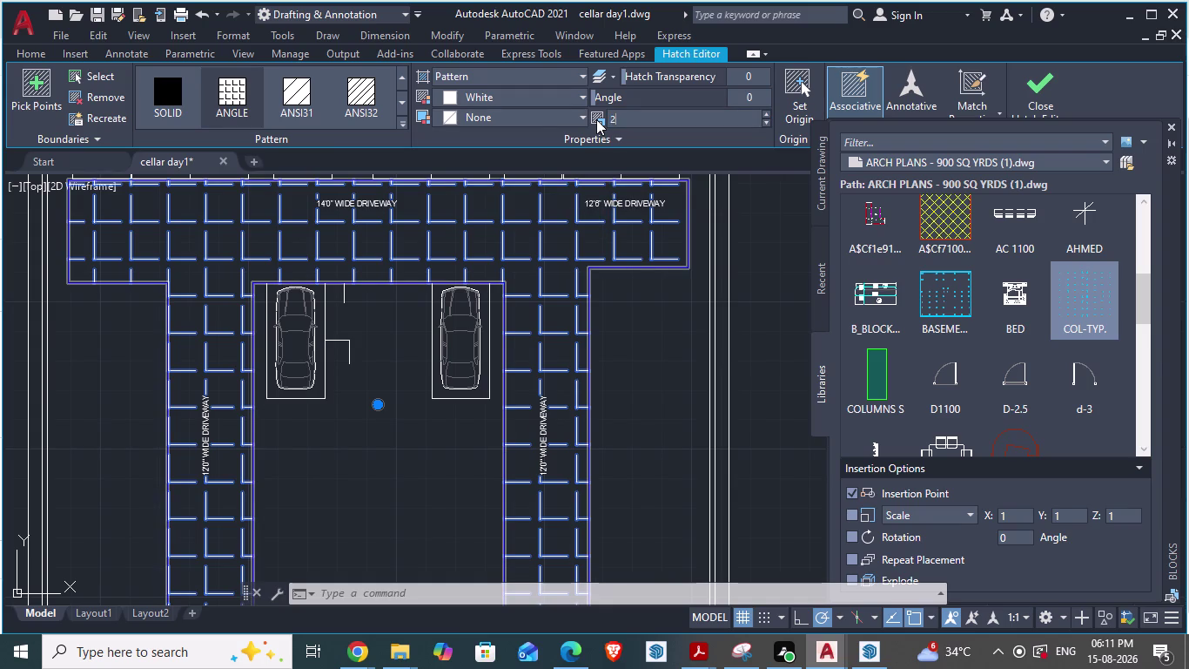
key(Return)
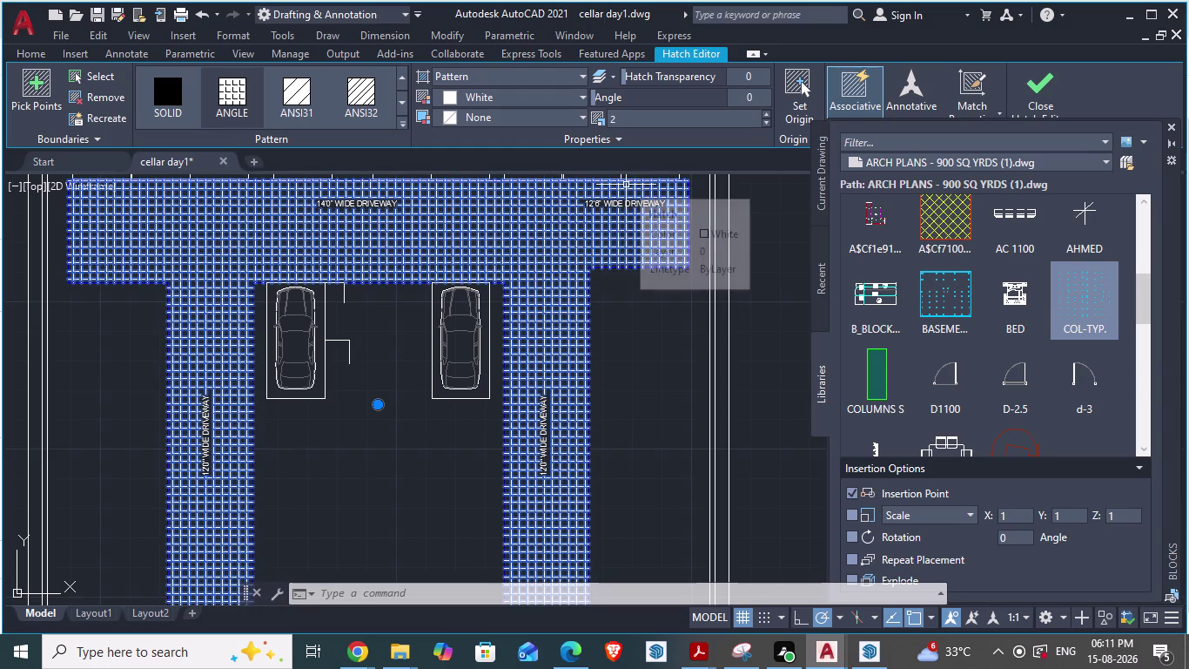
scroll(down, 3)
scroll(down, 3)
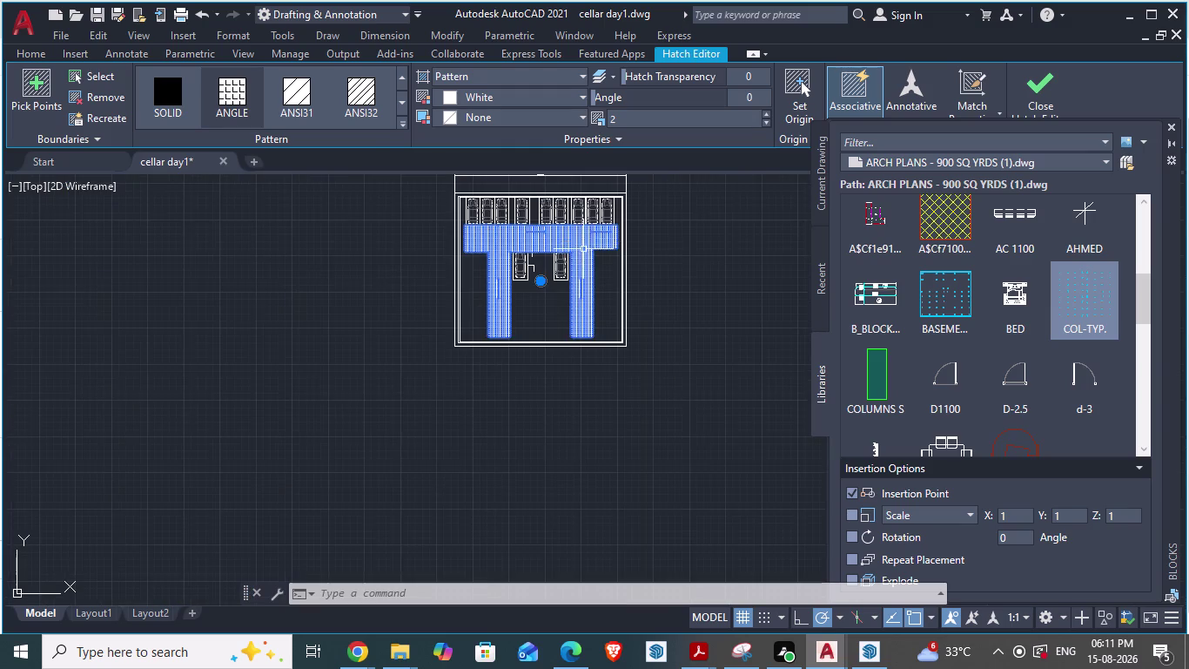
scroll(up, 3)
scroll(up, 3)
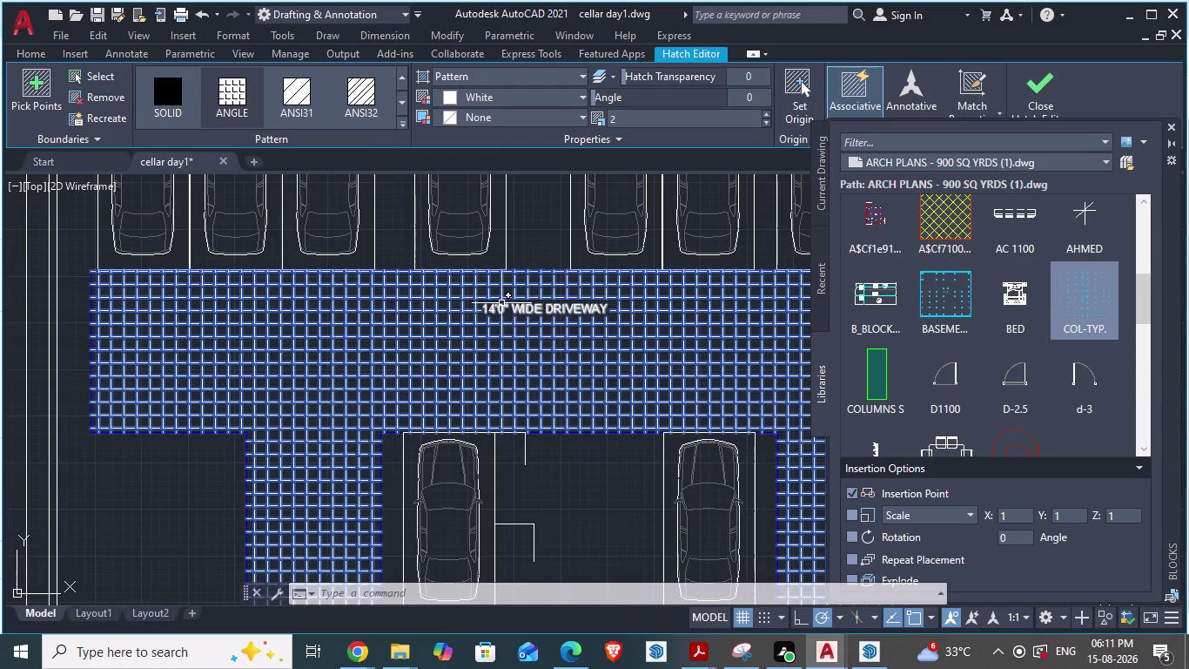
scroll(down, 3)
scroll(up, 3)
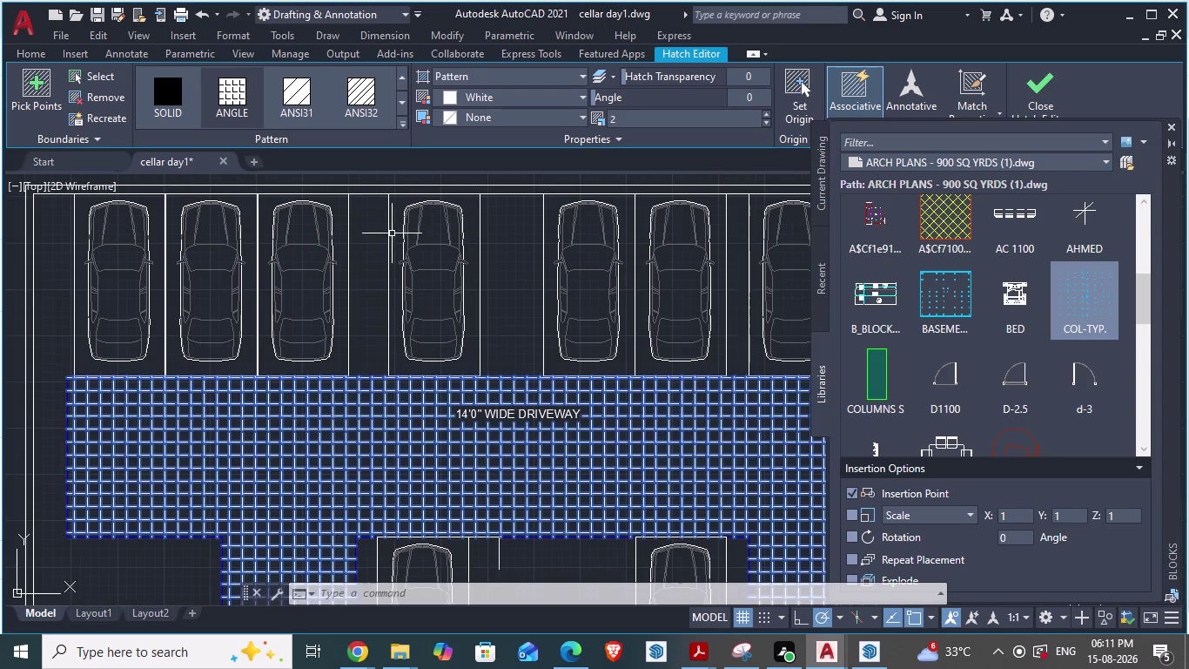
scroll(down, 3)
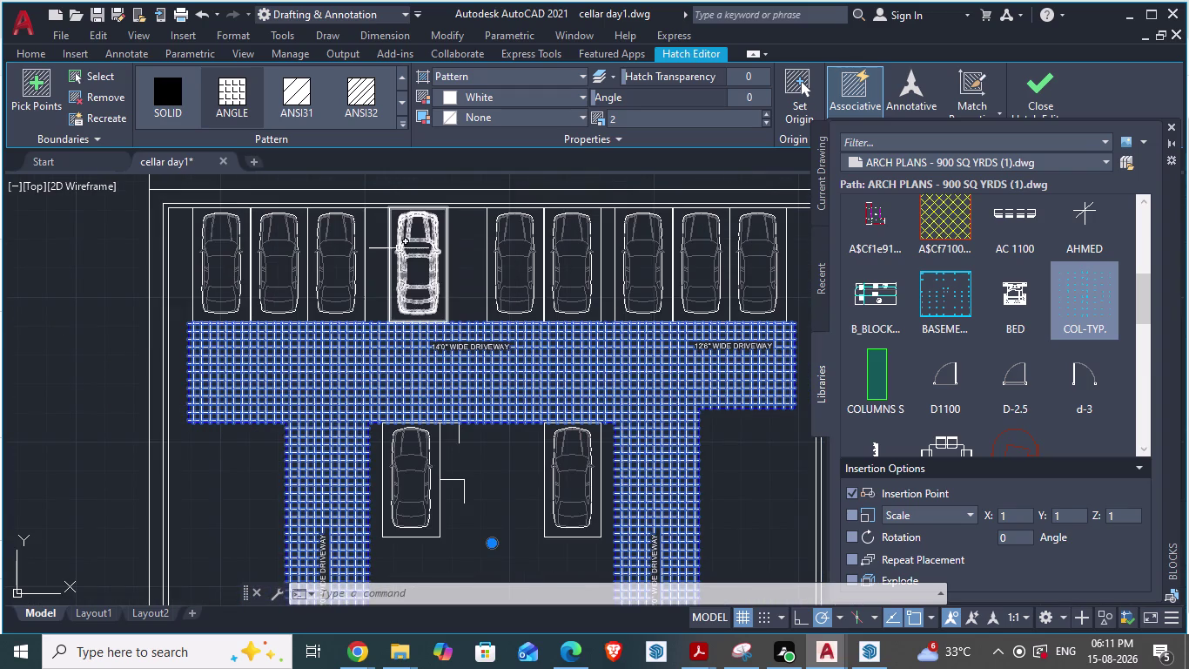
scroll(down, 3)
scroll(up, 3)
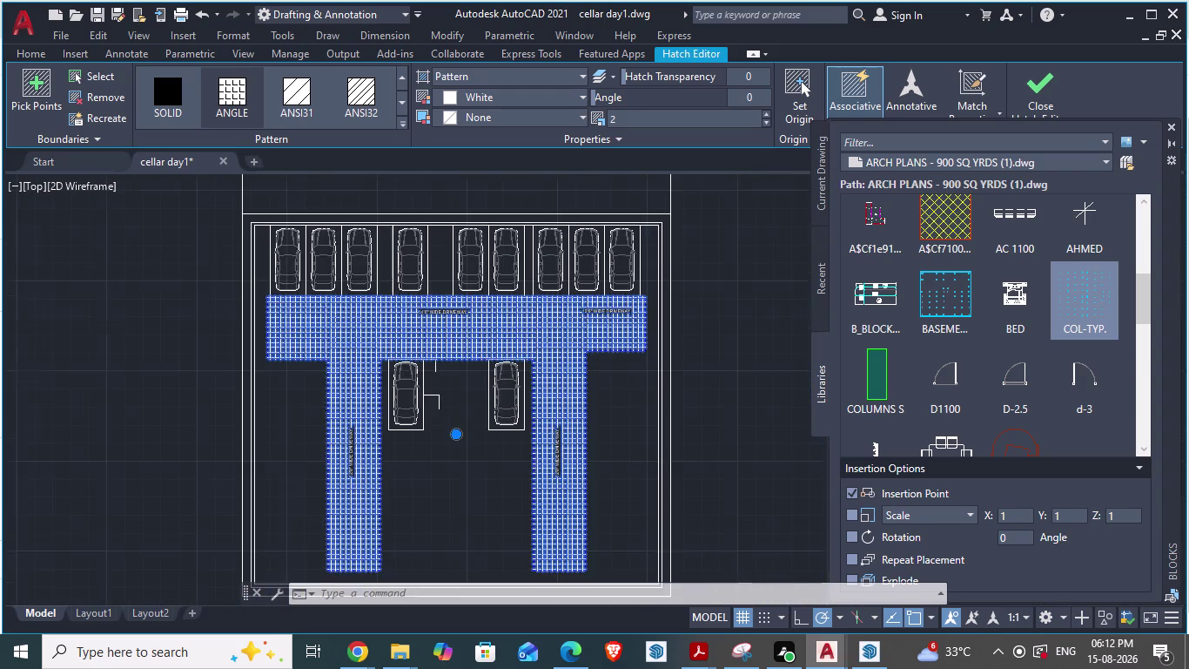
scroll(up, 3)
scroll(down, 3)
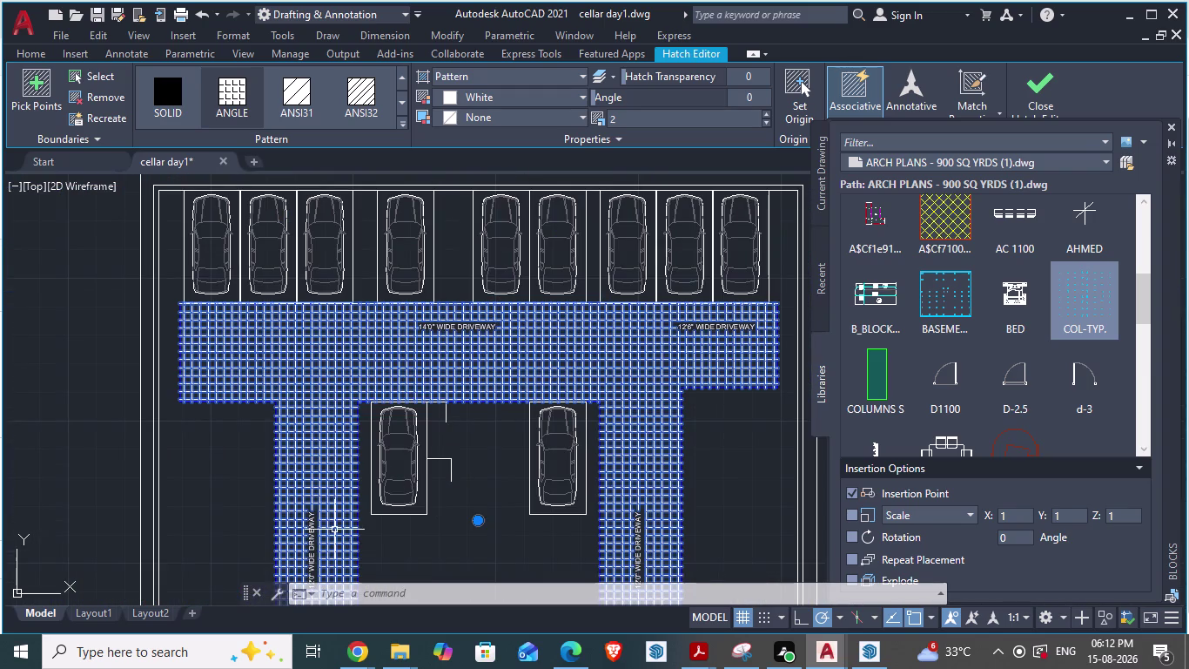
Cancel the pending selection and close the Hatch Editor.
click(206, 498)
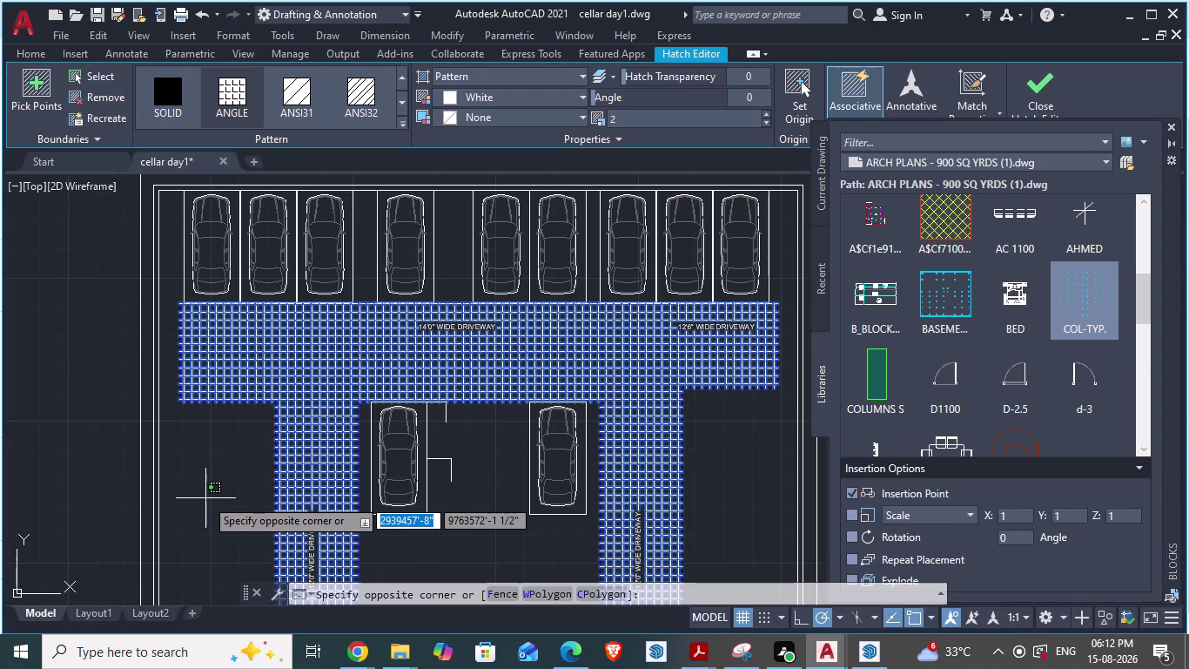
key(Escape)
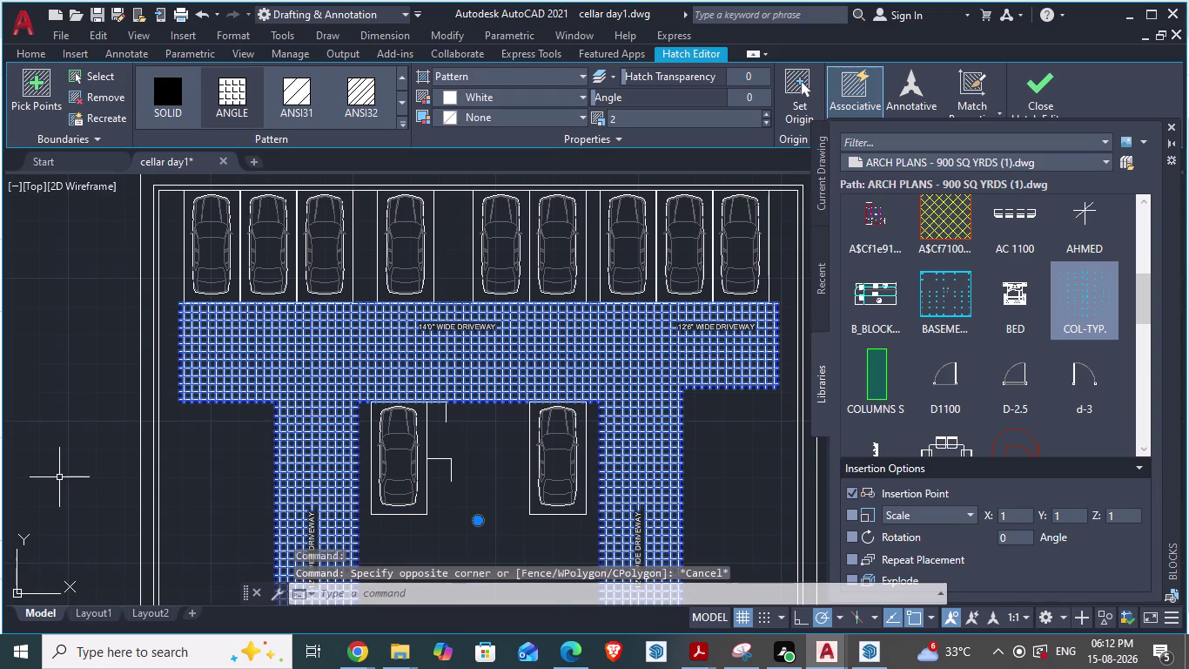
click(60, 475)
key(Escape)
key(Escape)
key(Escape)
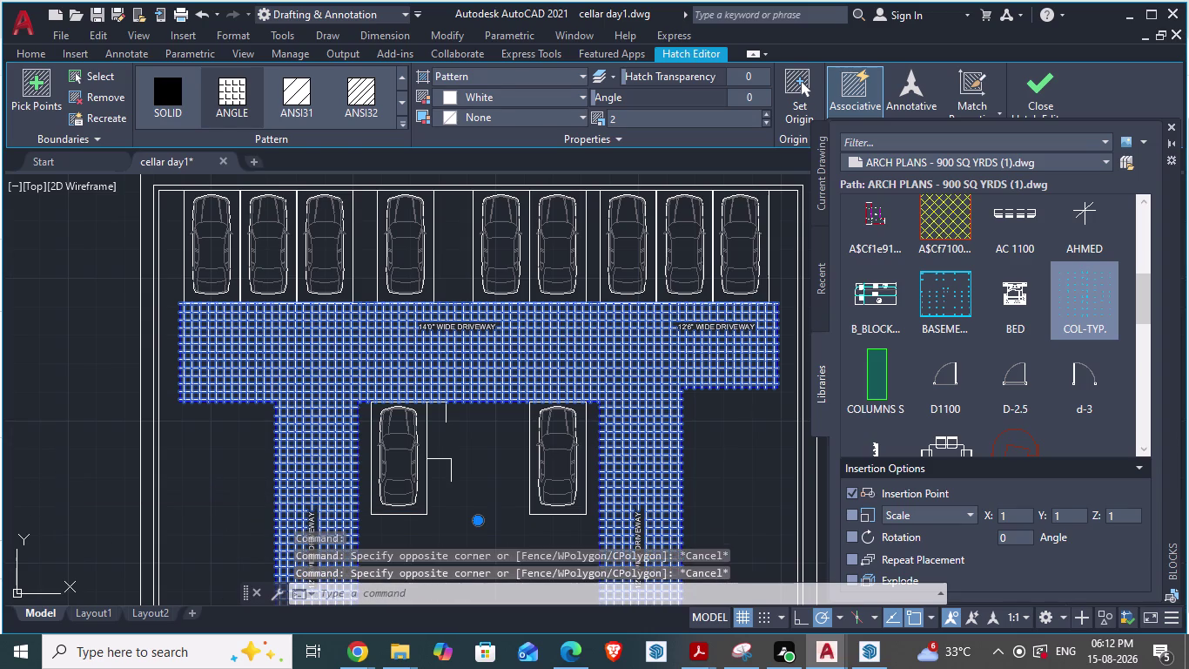
key(Escape)
scroll(down, 3)
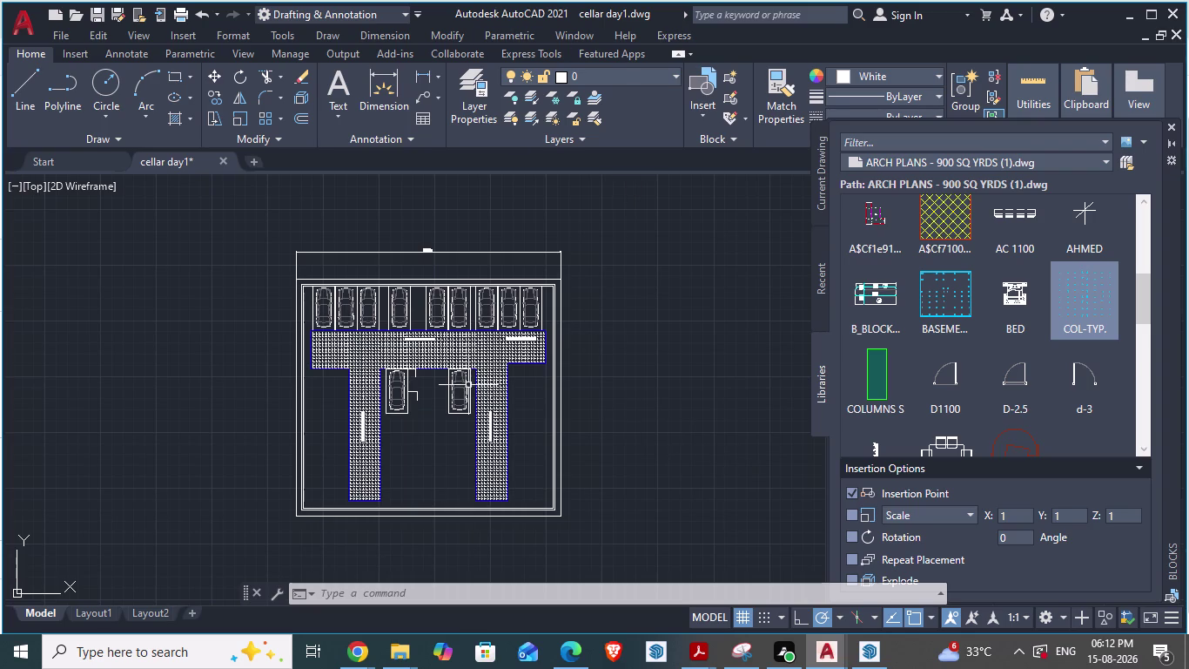
Zoom over the cellar plan, then view the ARCH PLANS cellar floor.
scroll(up, 3)
scroll(down, 3)
scroll(up, 3)
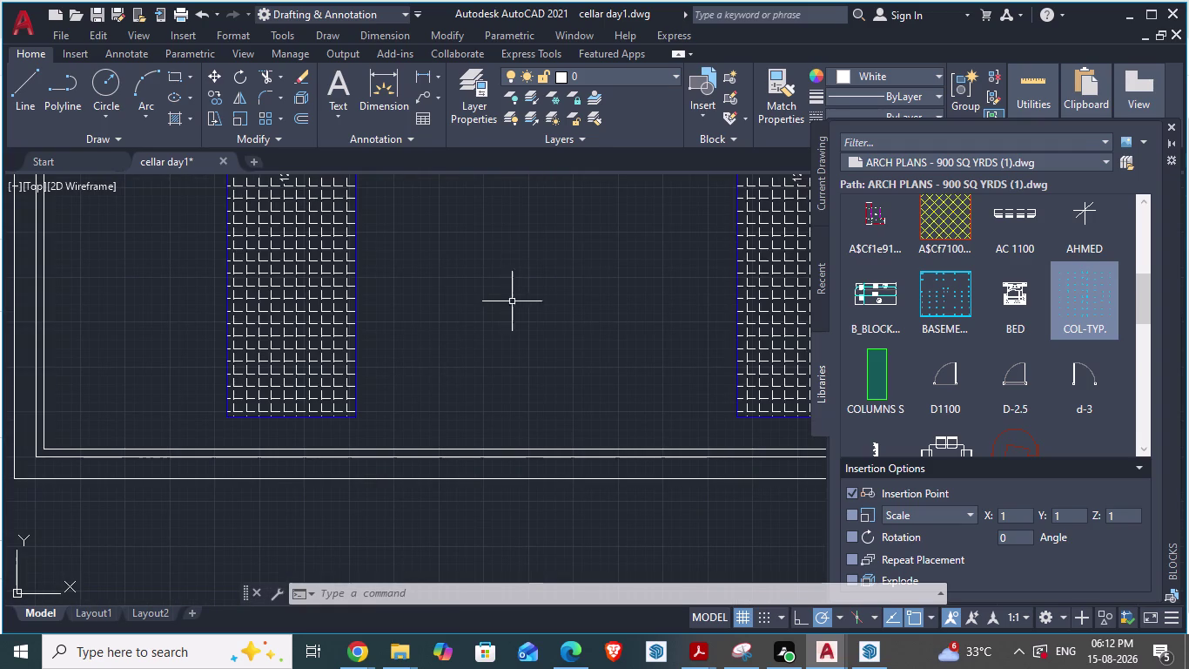
scroll(down, 3)
scroll(down, 3)
scroll(down, 3)
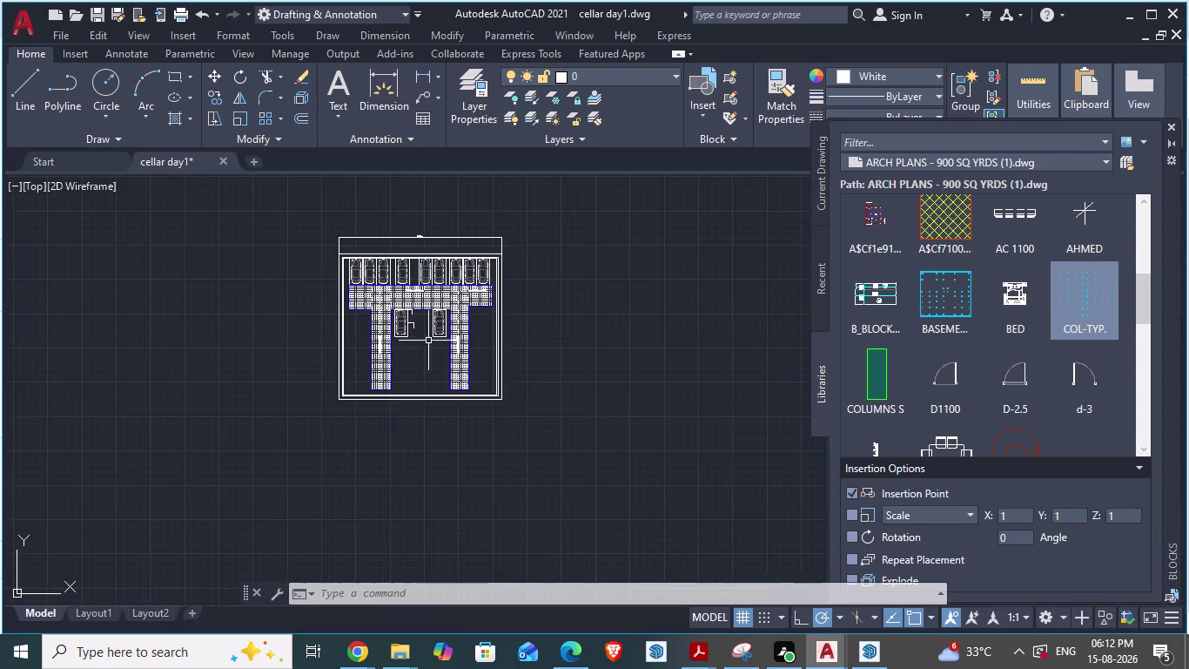
scroll(up, 3)
scroll(up, 3)
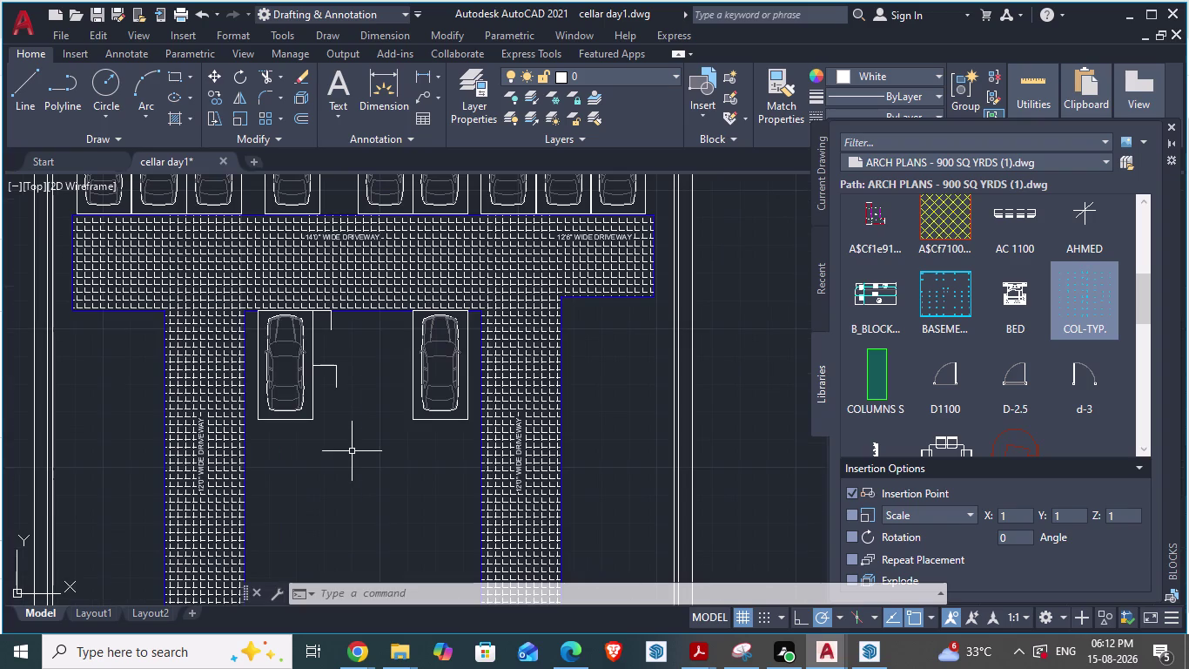
key(alt+Tab)
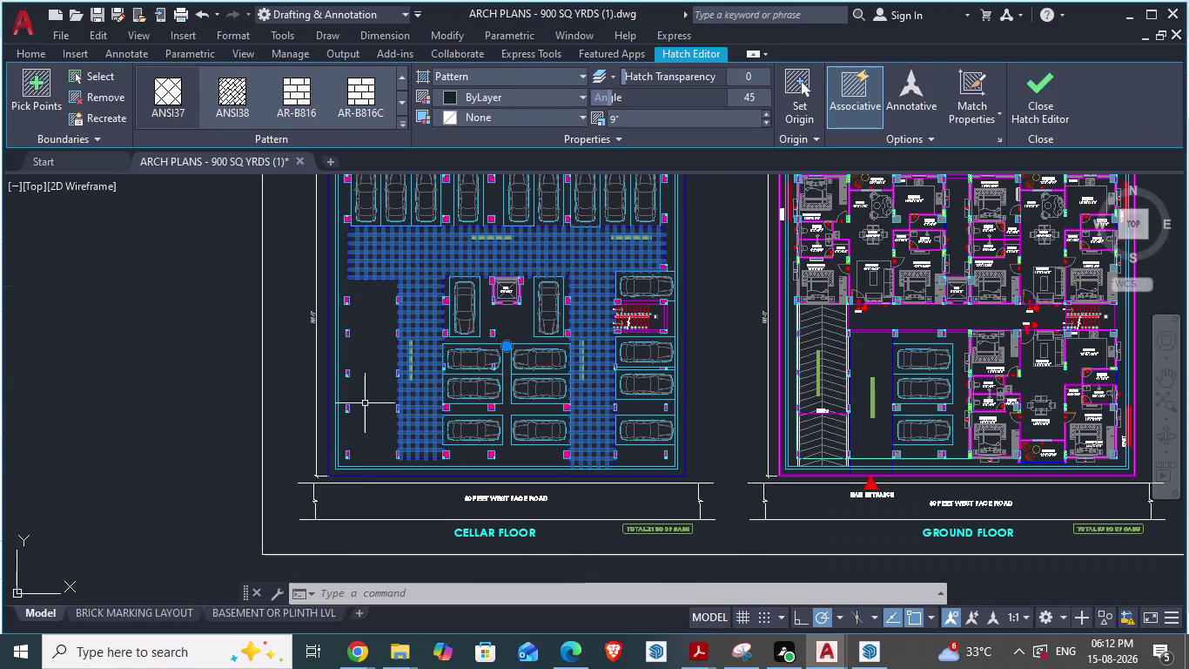
key(Escape)
scroll(up, 3)
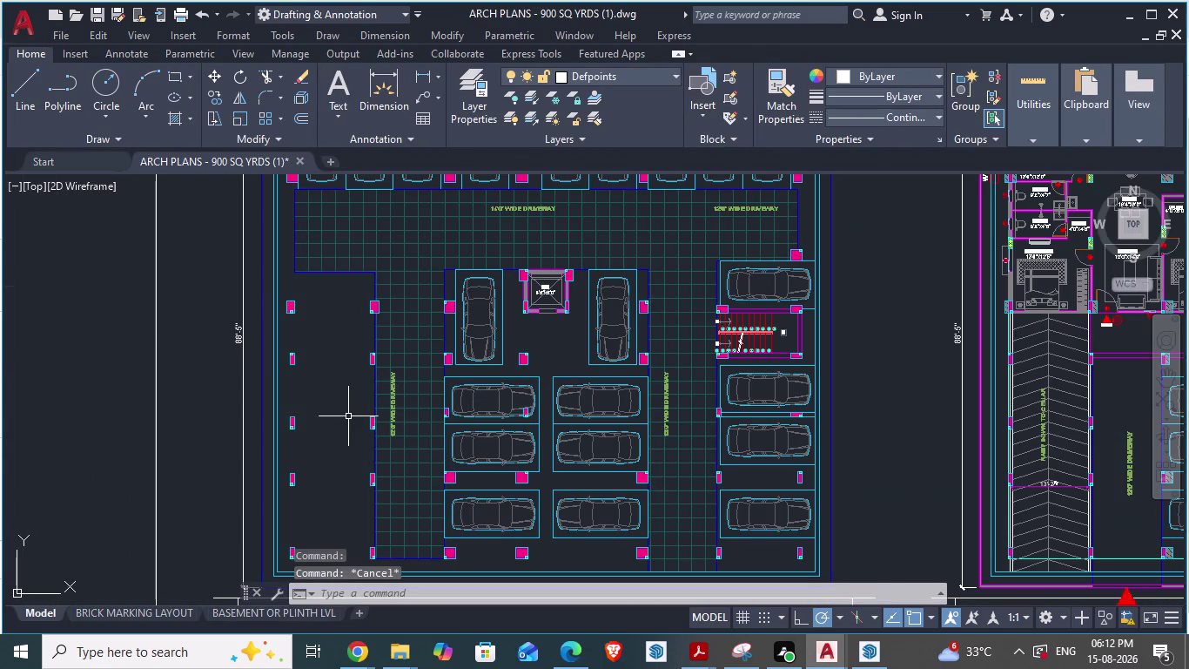
Return to cellar day1 and select the driveway hatch for editing.
key(alt+Tab)
scroll(up, 3)
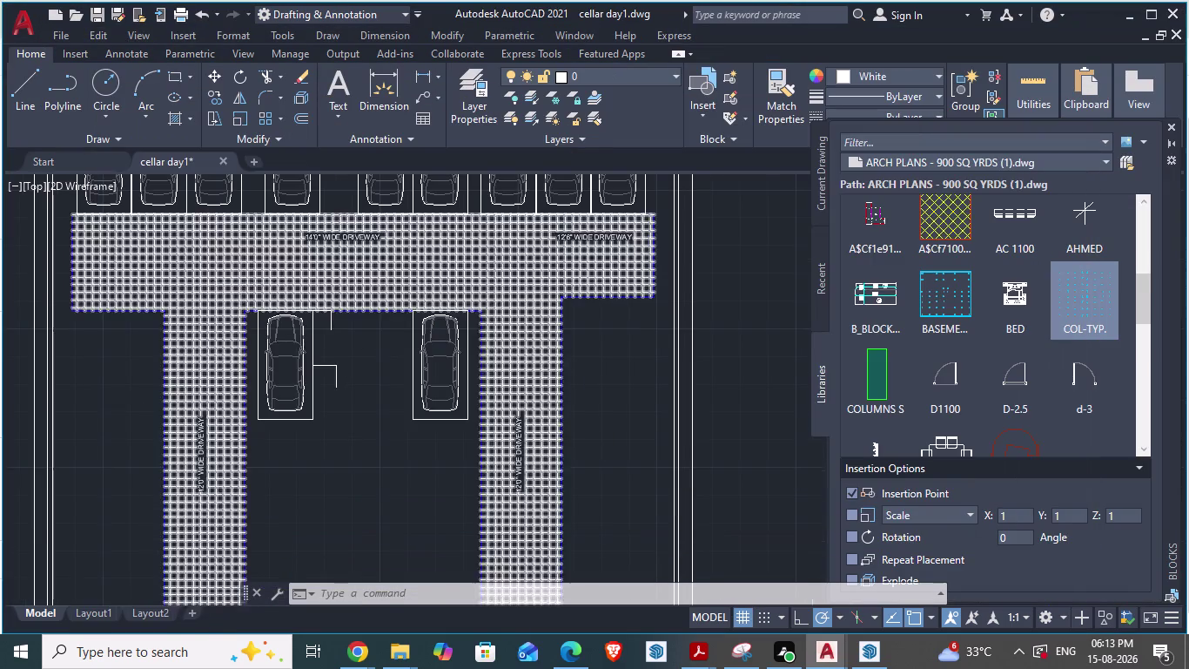
scroll(up, 3)
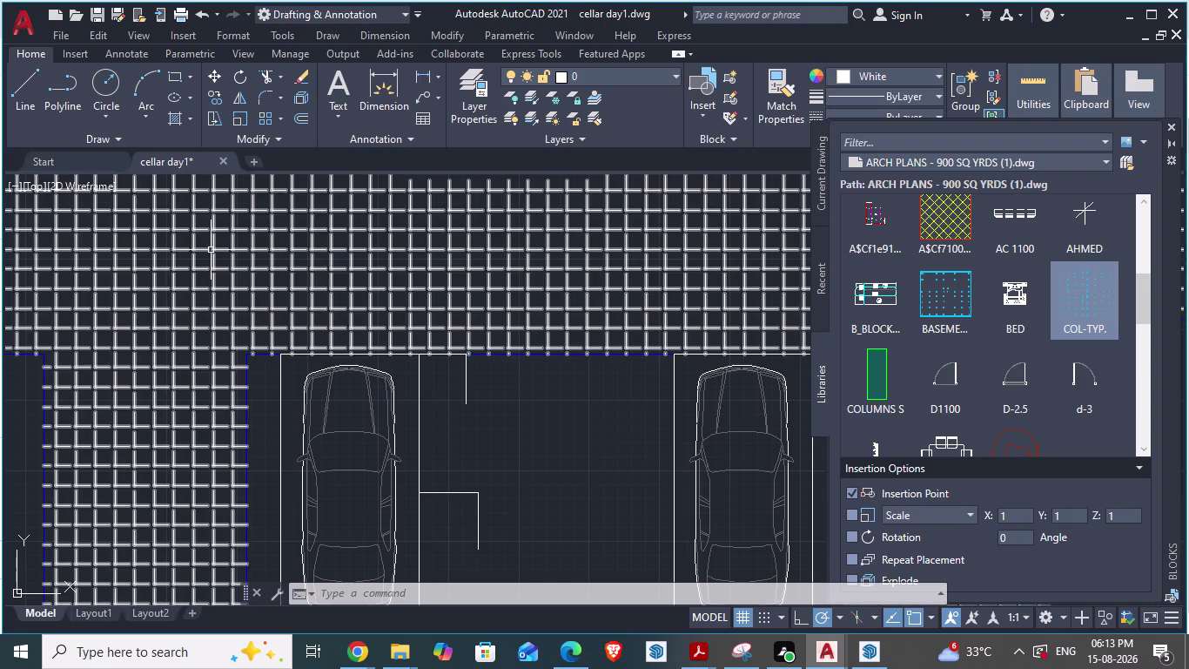
click(212, 244)
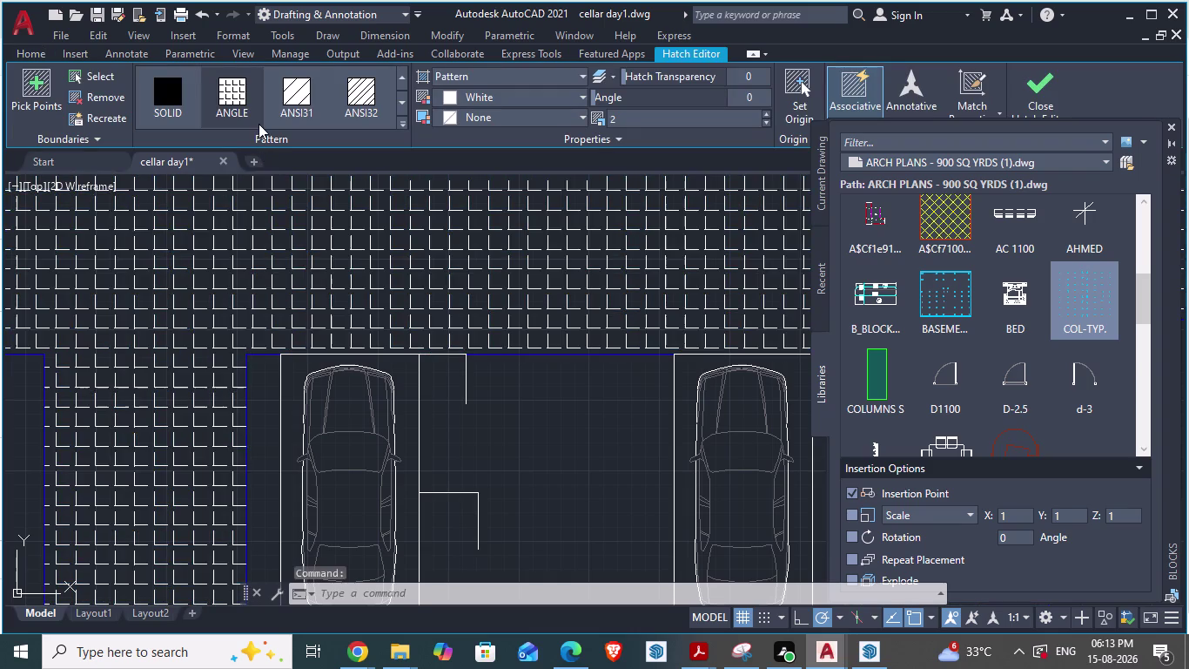
Browse the Hatch Editor pattern gallery toward the ANSI patterns.
click(403, 101)
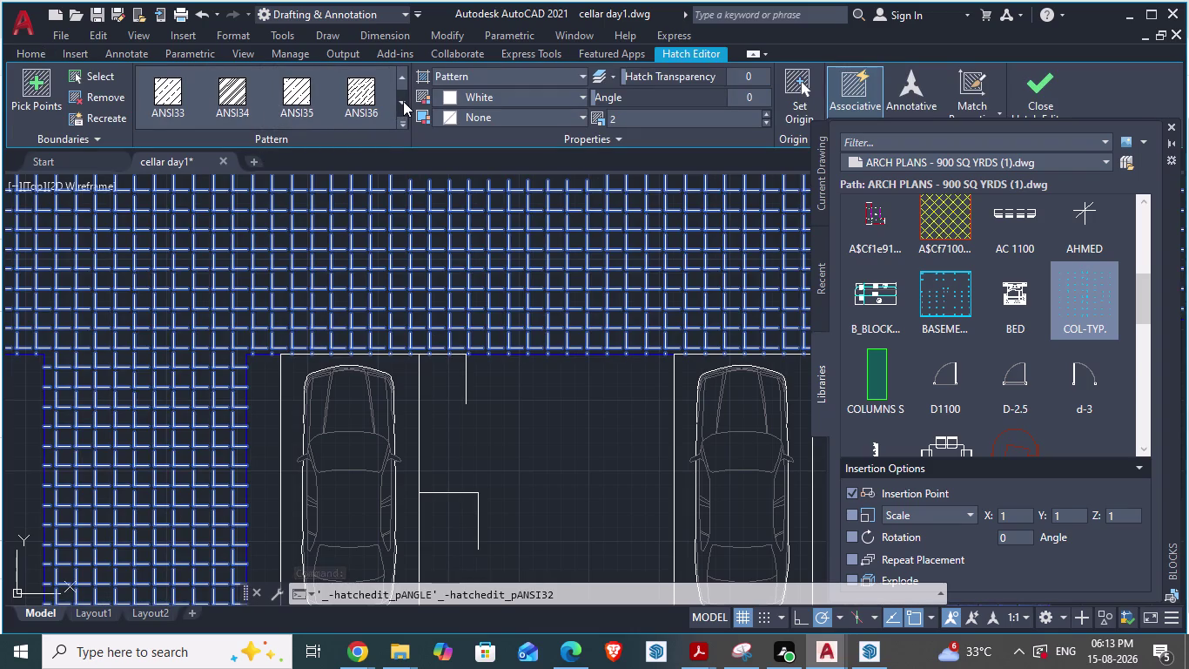
click(403, 101)
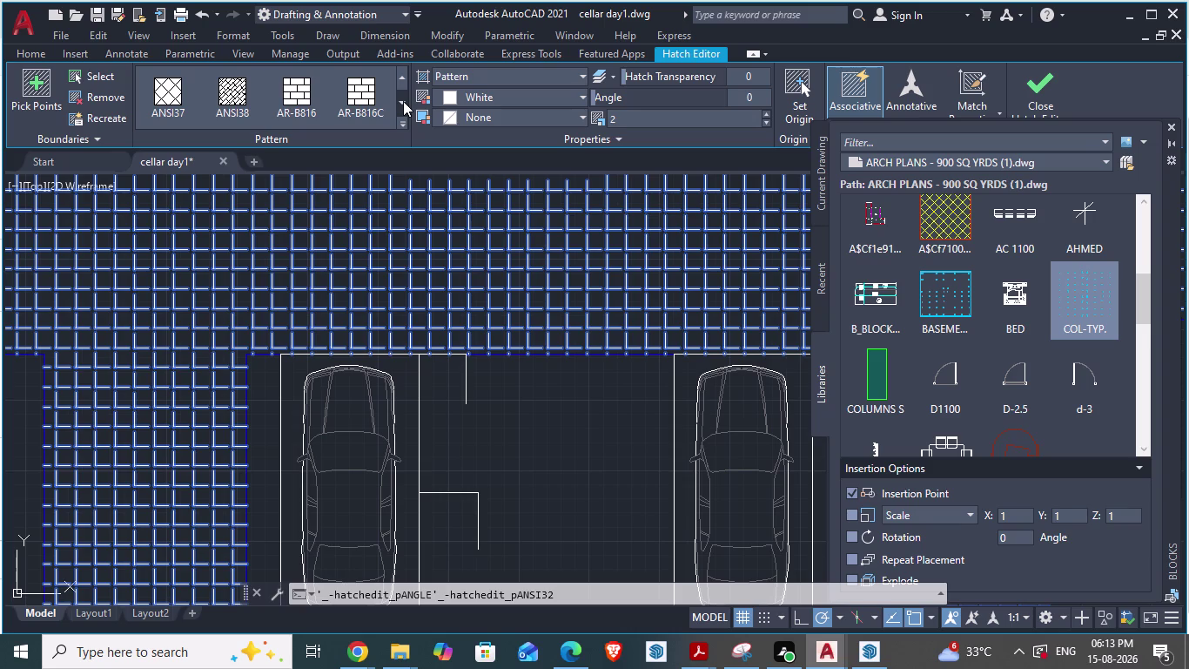
click(403, 101)
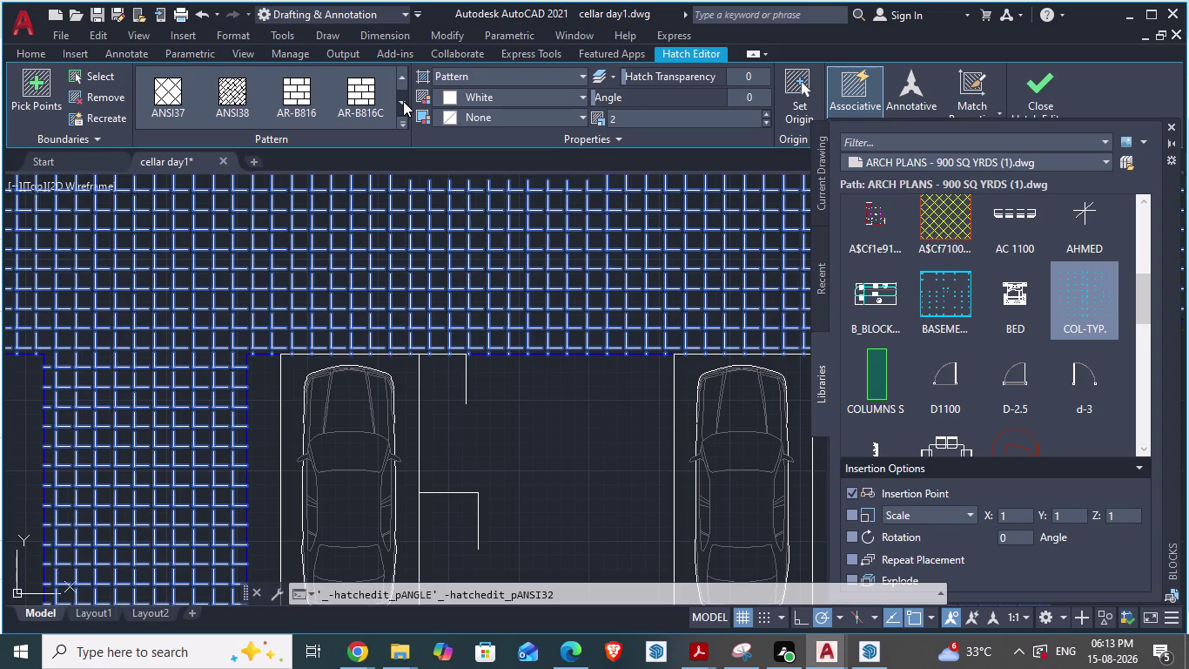
click(403, 101)
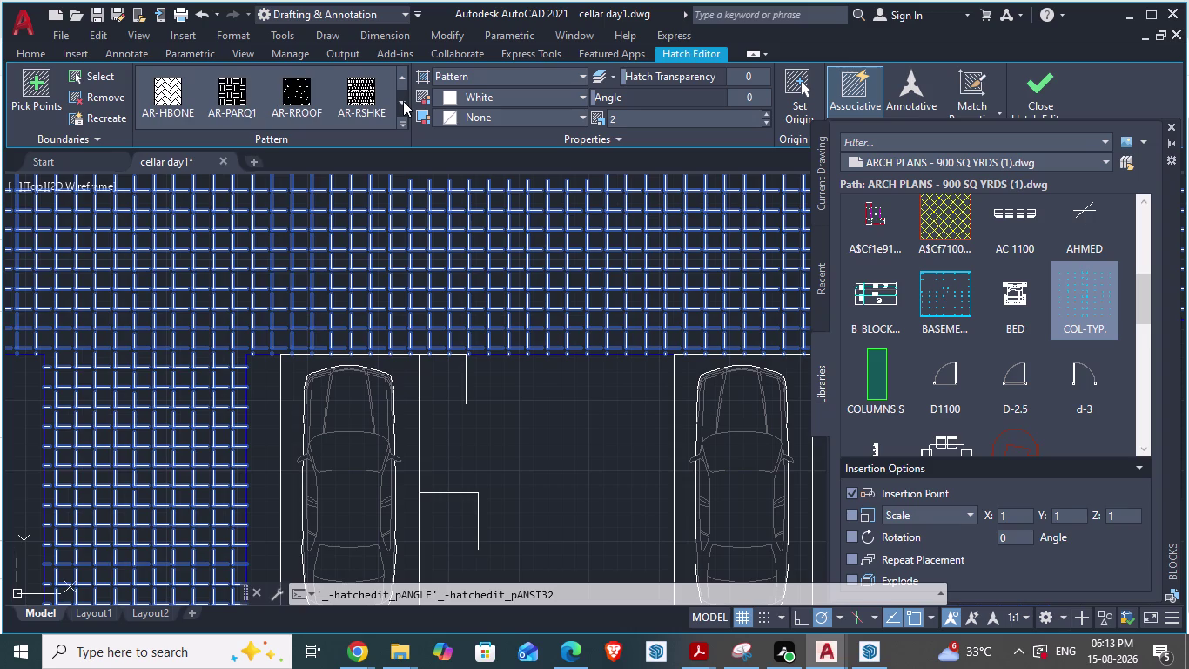
click(404, 101)
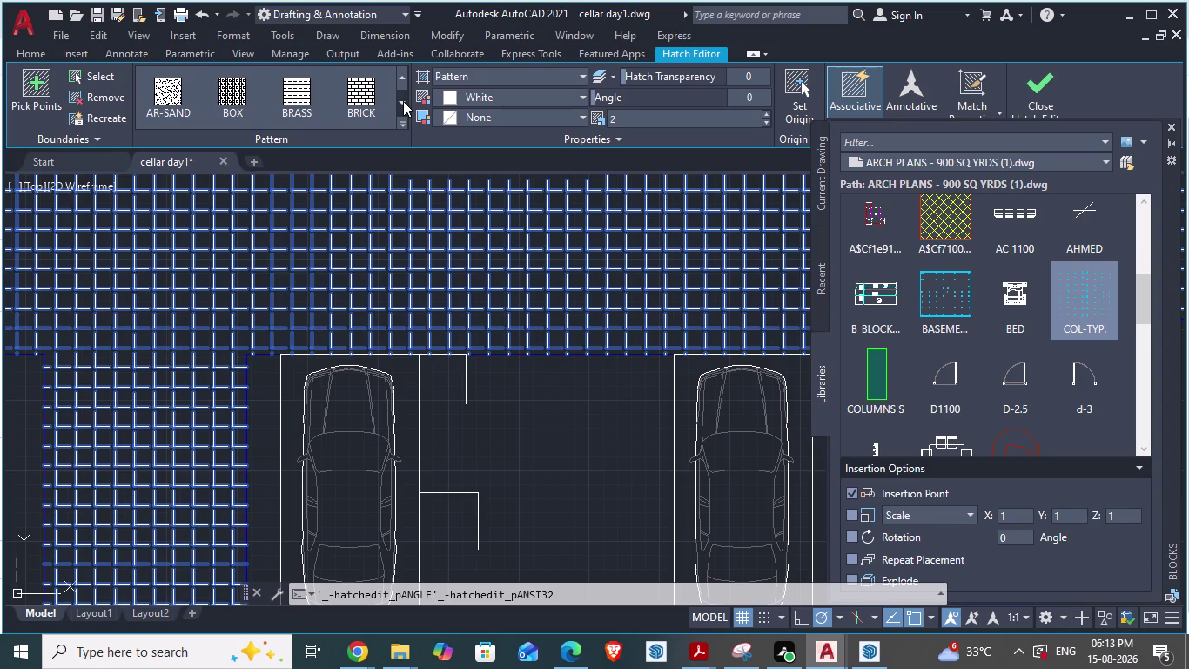
click(404, 101)
click(404, 101)
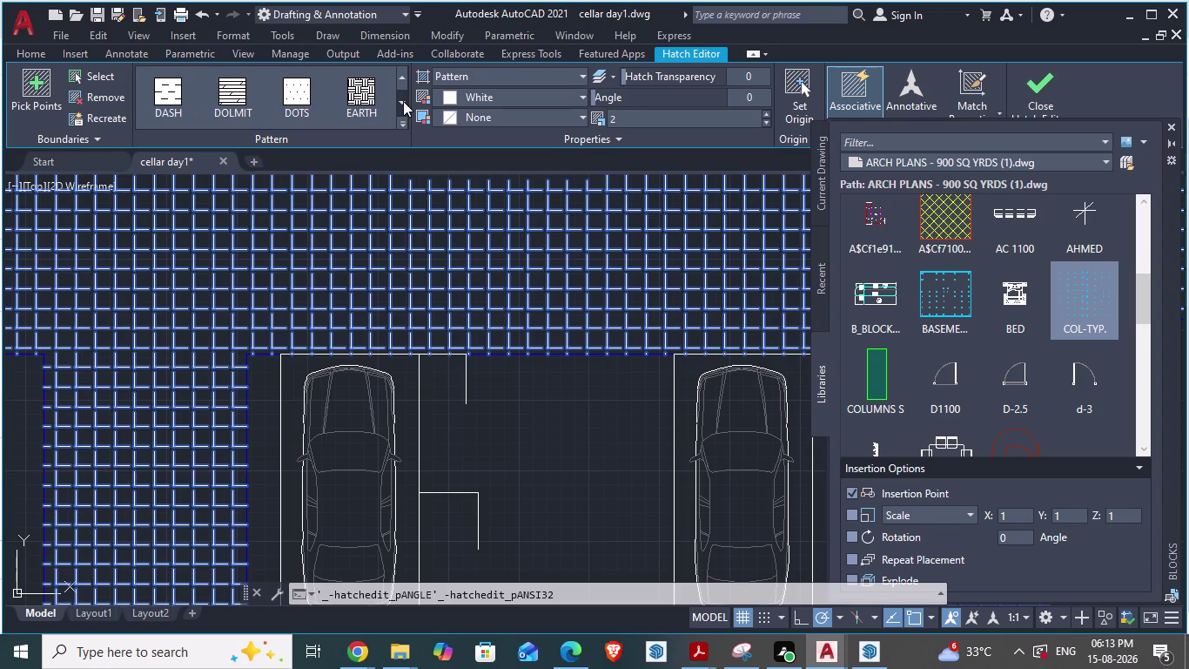
click(403, 101)
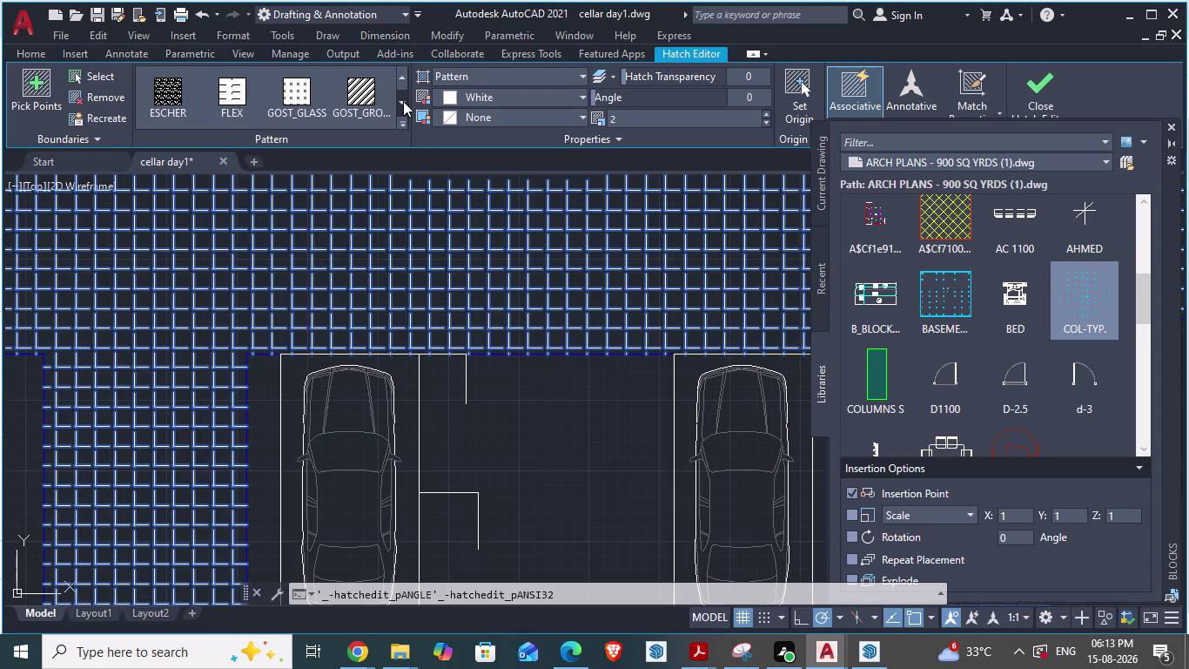
click(403, 101)
triple_click(403, 101)
click(403, 101)
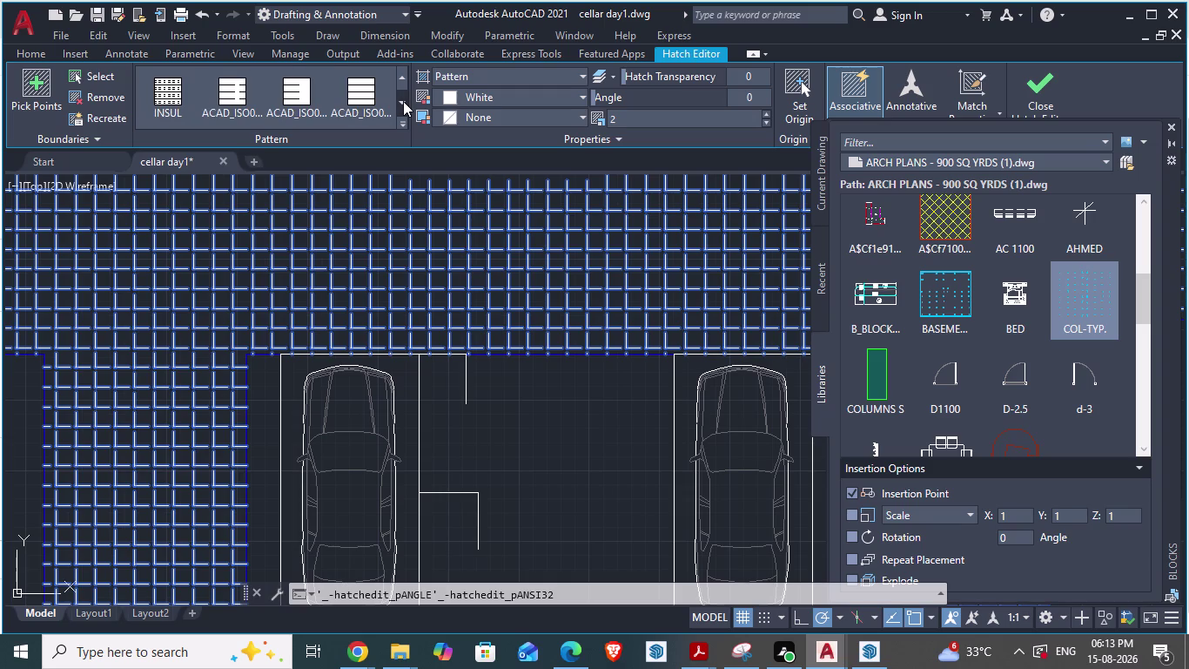
click(403, 101)
click(403, 81)
triple_click(402, 75)
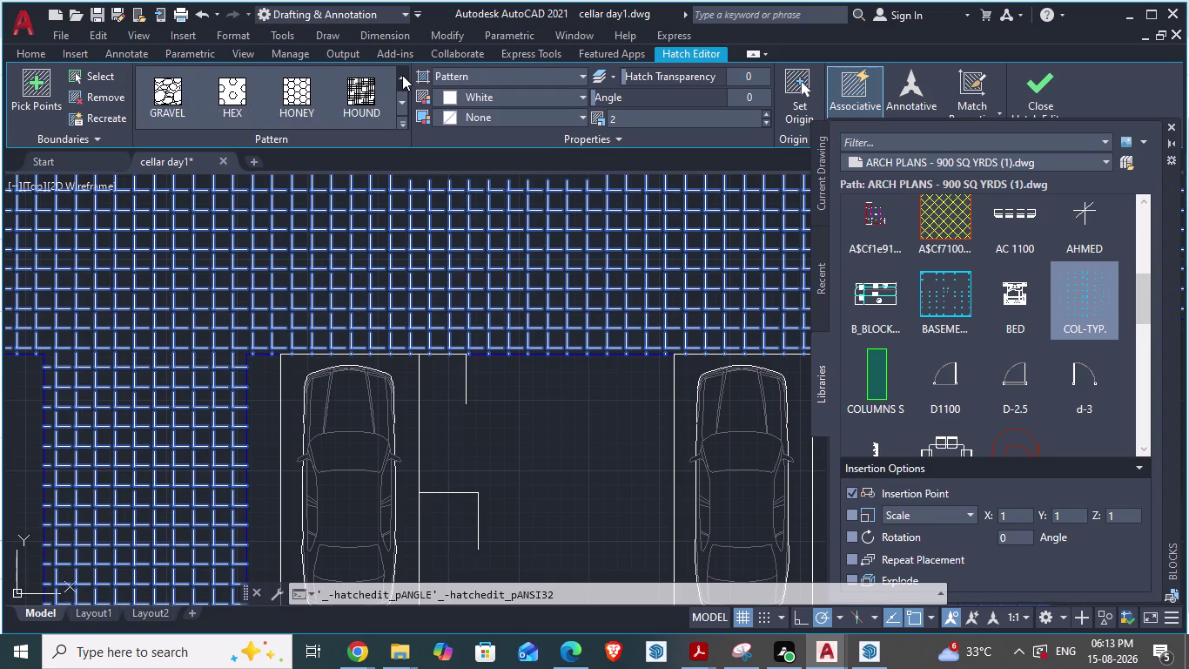
triple_click(402, 74)
Recheck the ARCH PLANS hatch, then apply ANSI37 to the driveway.
key(alt+Tab)
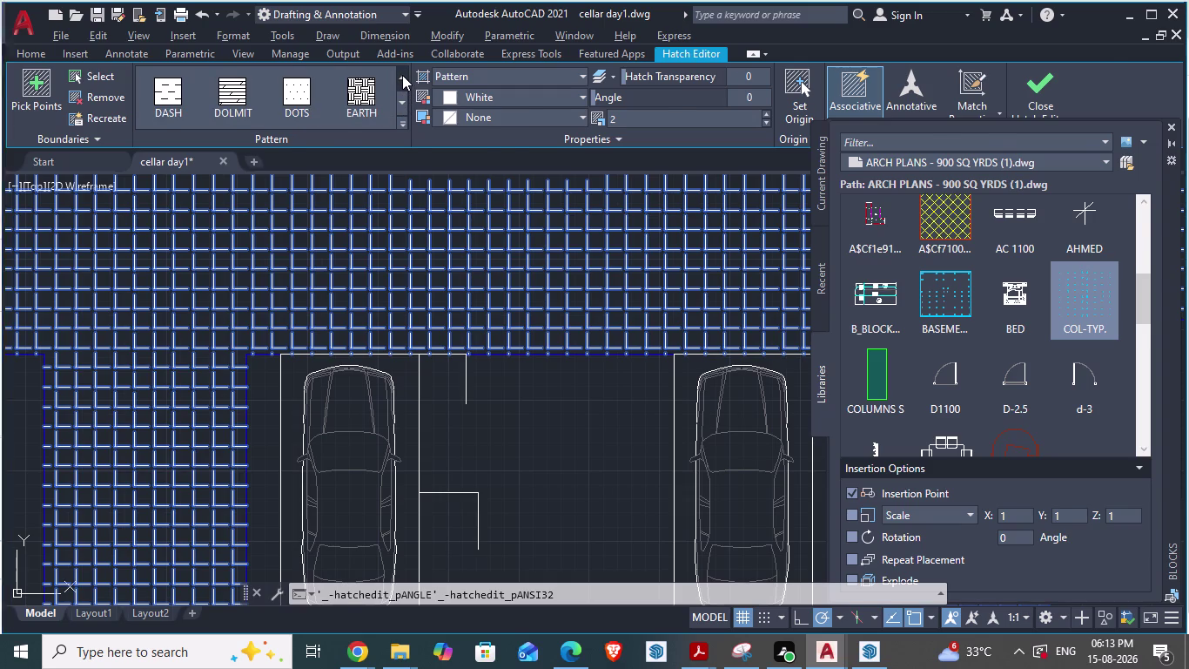
click(408, 242)
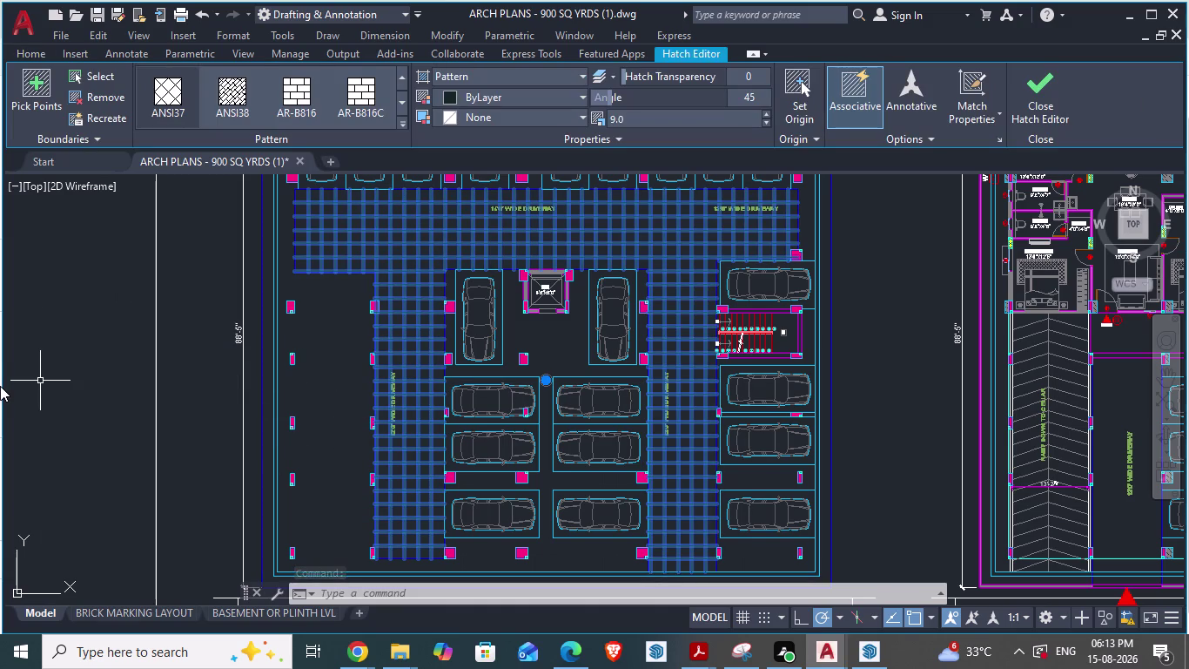
key(alt+Tab)
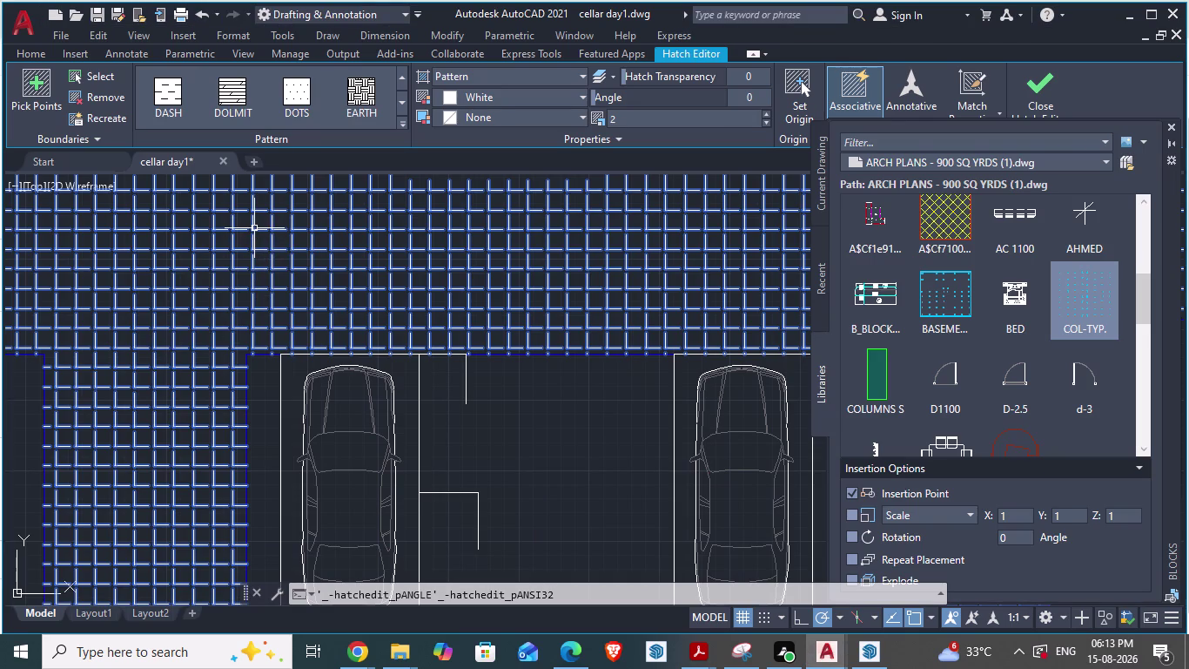
triple_click(402, 77)
triple_click(403, 77)
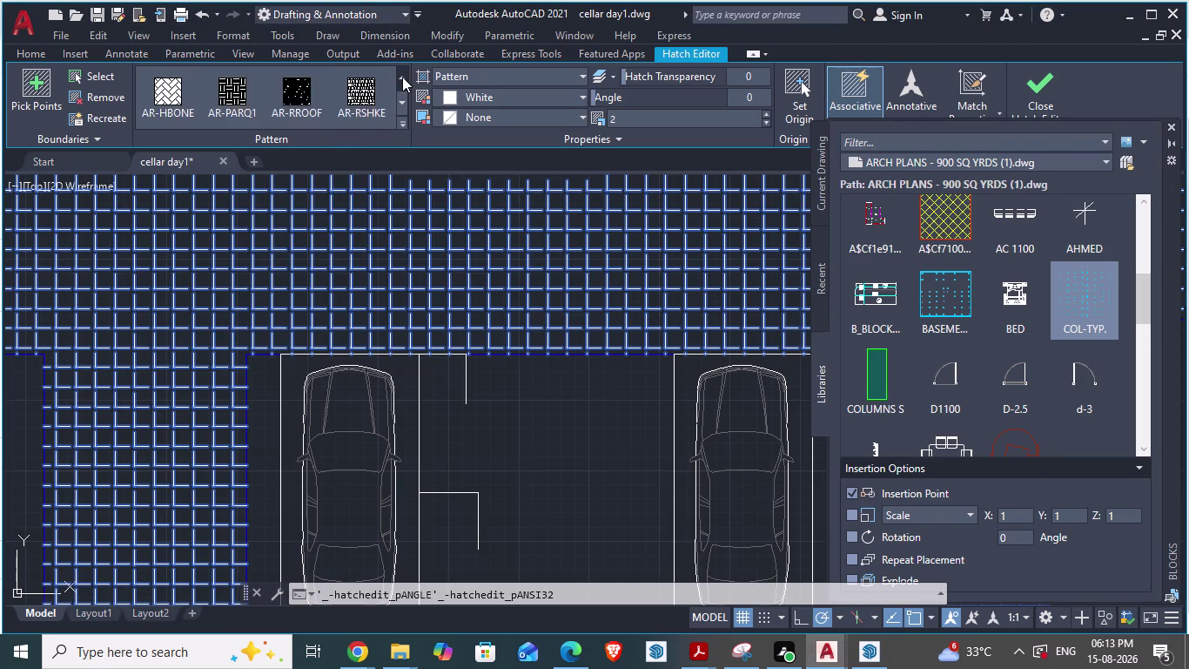
double_click(403, 77)
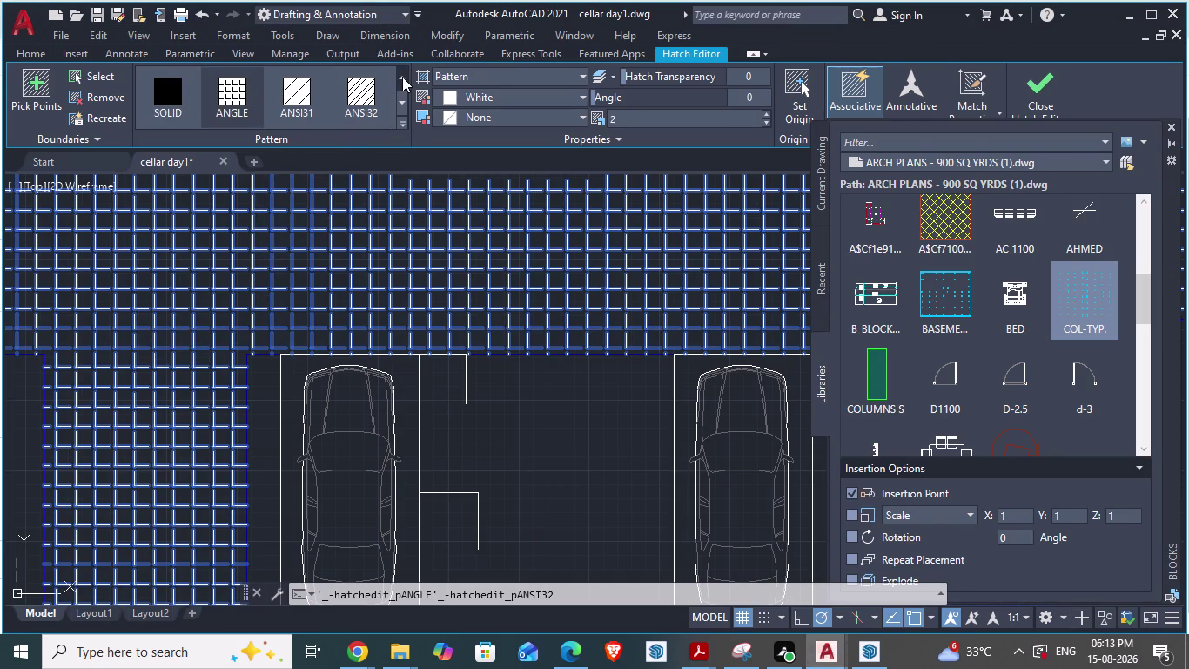
triple_click(401, 75)
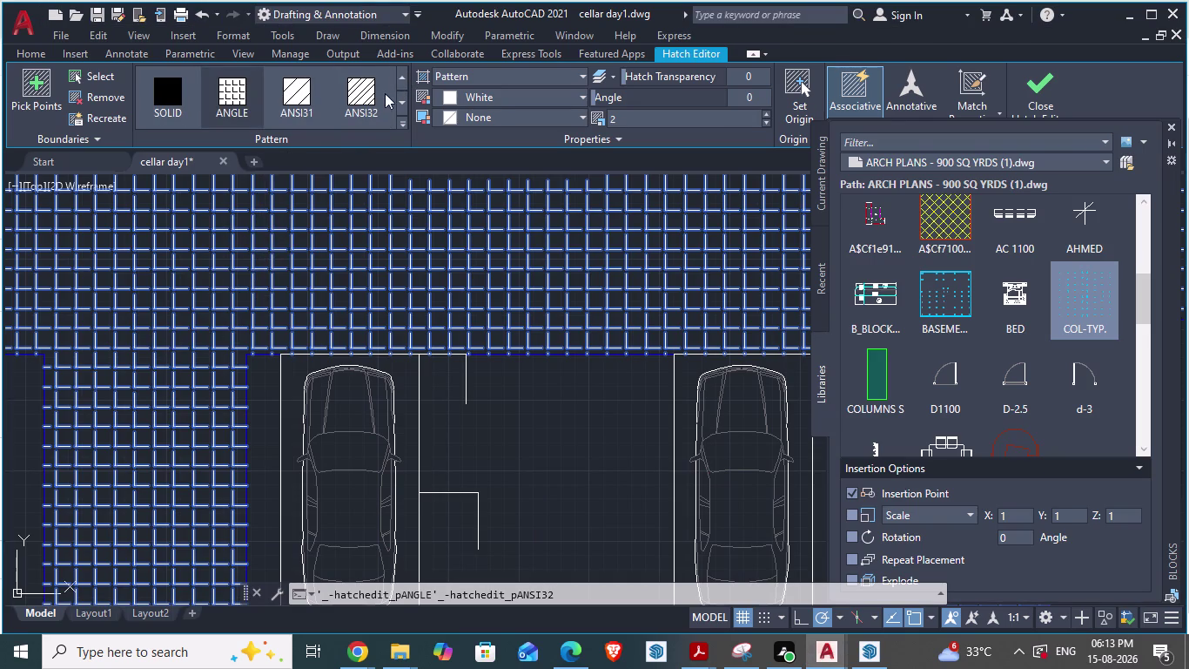
click(404, 101)
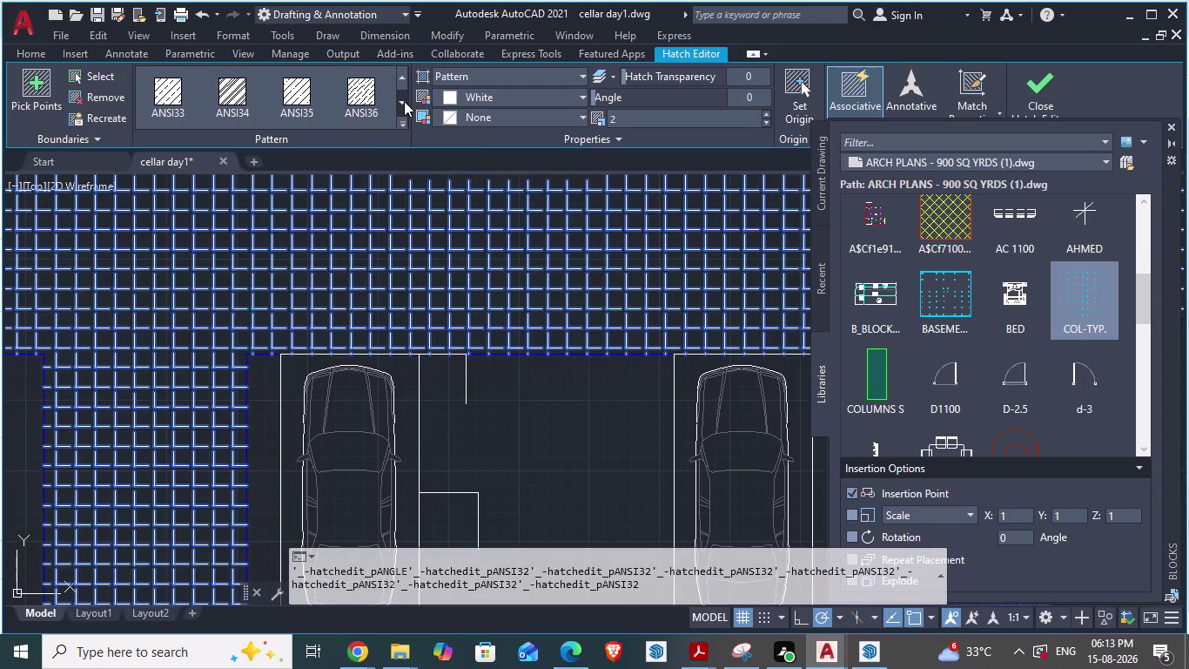
double_click(404, 101)
click(401, 78)
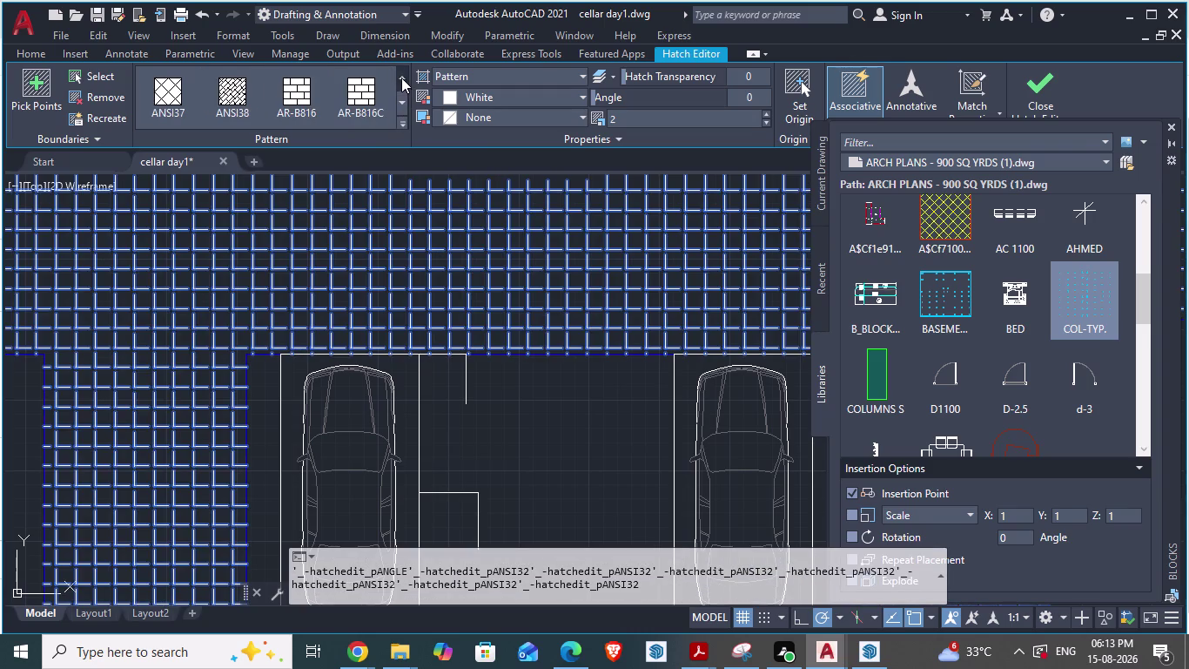
click(168, 89)
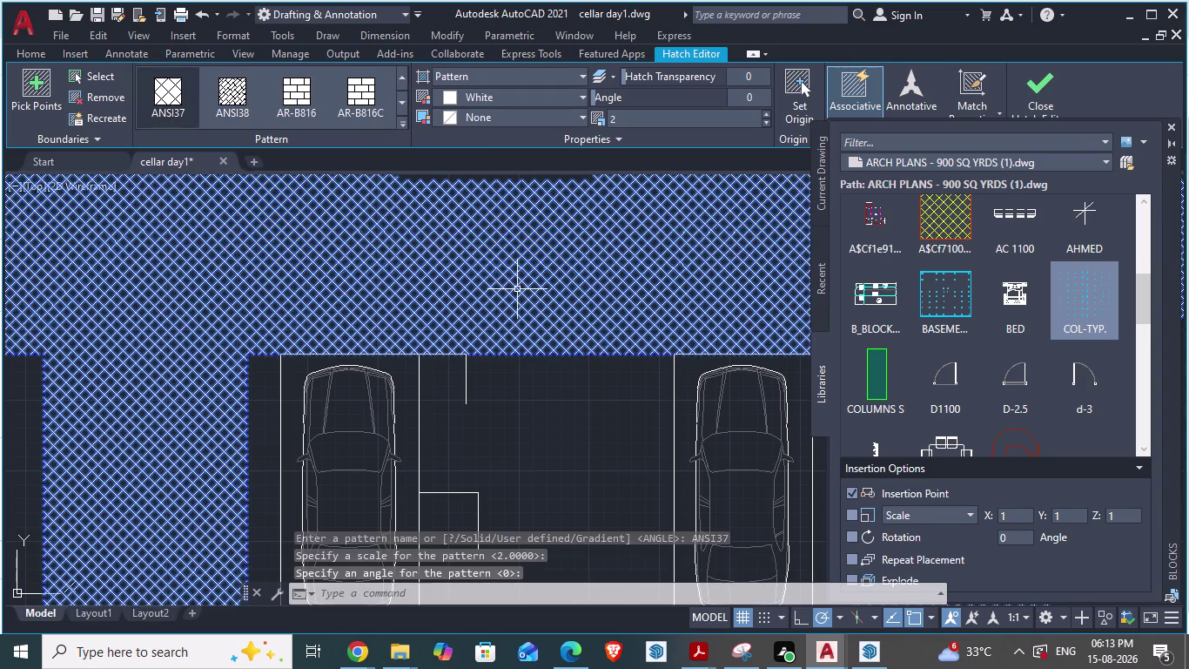
Try entering 9" as the ANSI37 pattern scale.
scroll(down, 3)
scroll(down, 3)
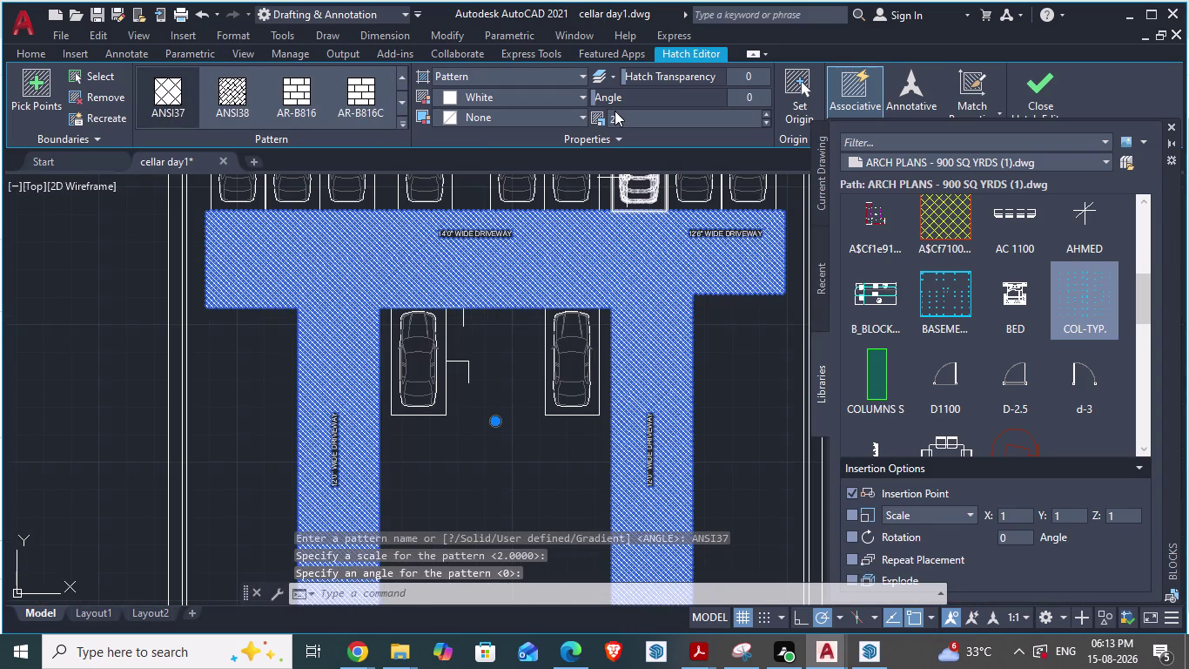
drag(620, 121, 558, 120)
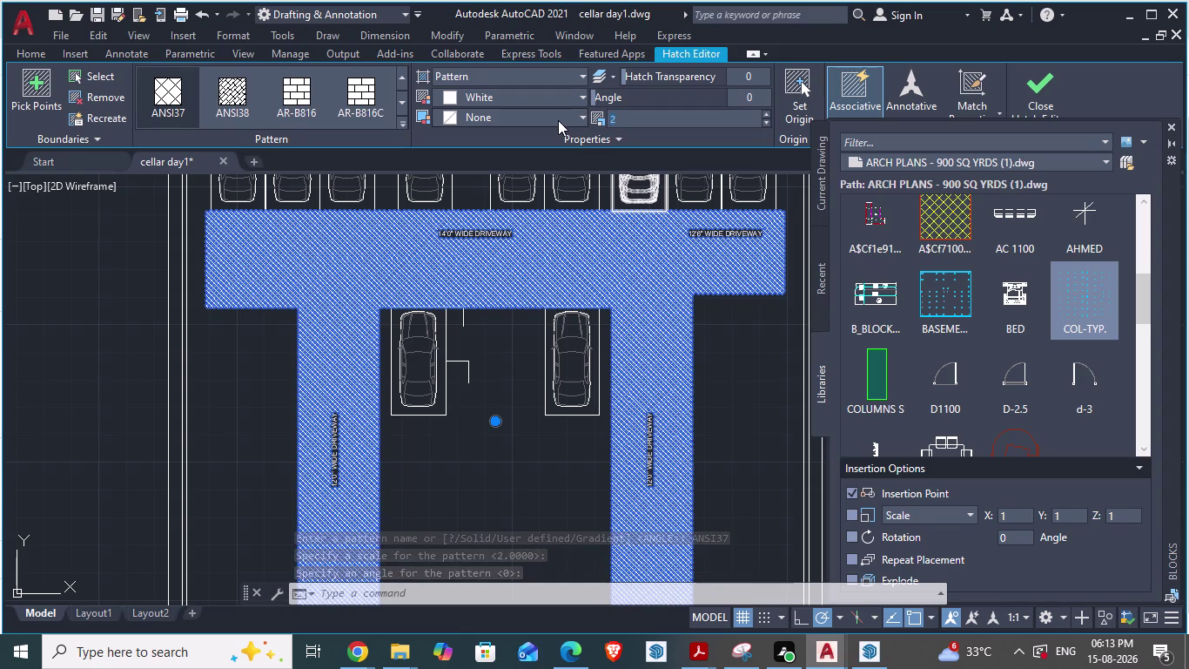
key(9)
key(shift+quotedbl)
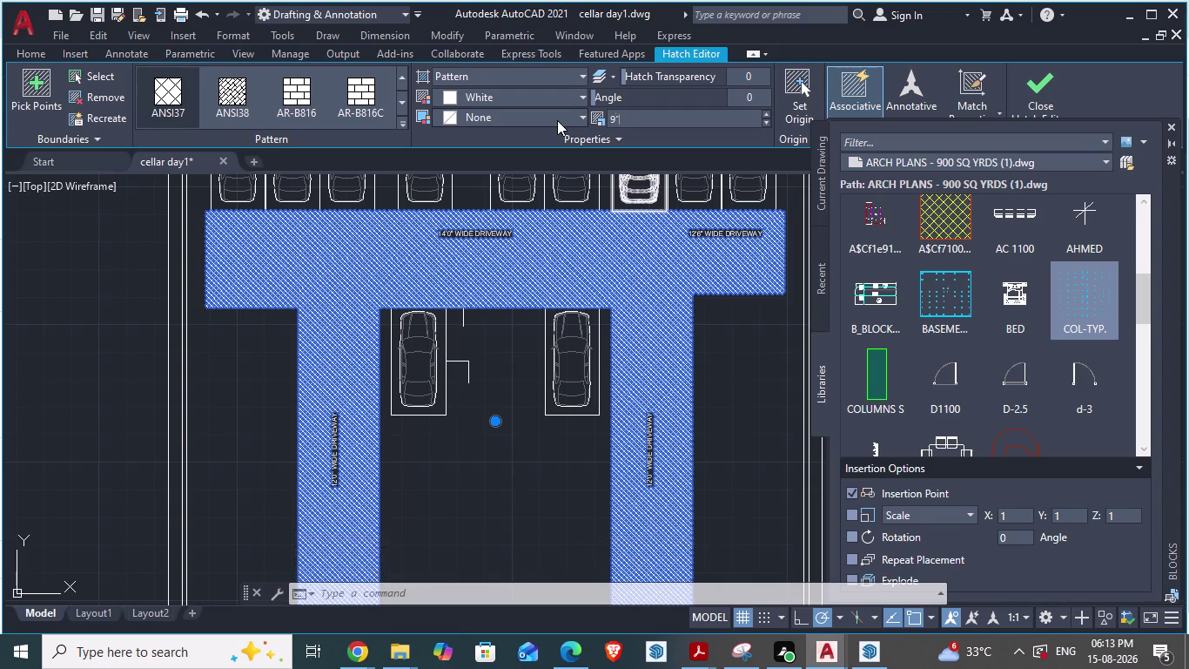
key(Return)
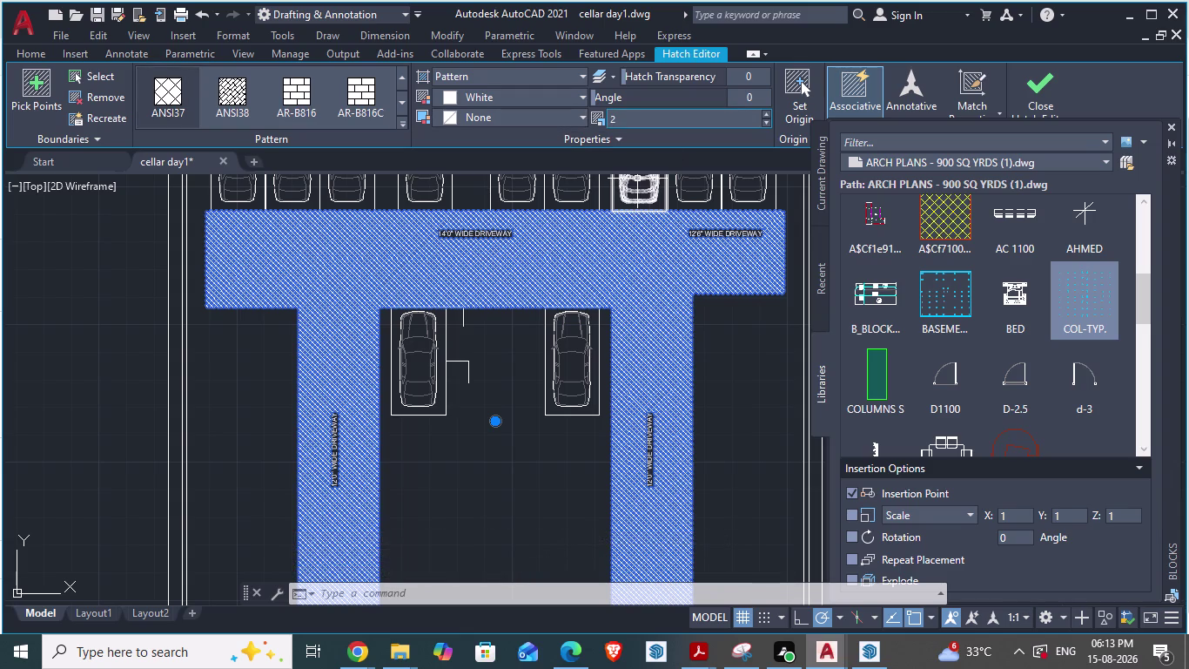
Correct the driveway pattern scale to 9.1 and close hatch editing.
click(644, 125)
key(BackSpace)
key(9)
key(Return)
scroll(up, 3)
scroll(down, 3)
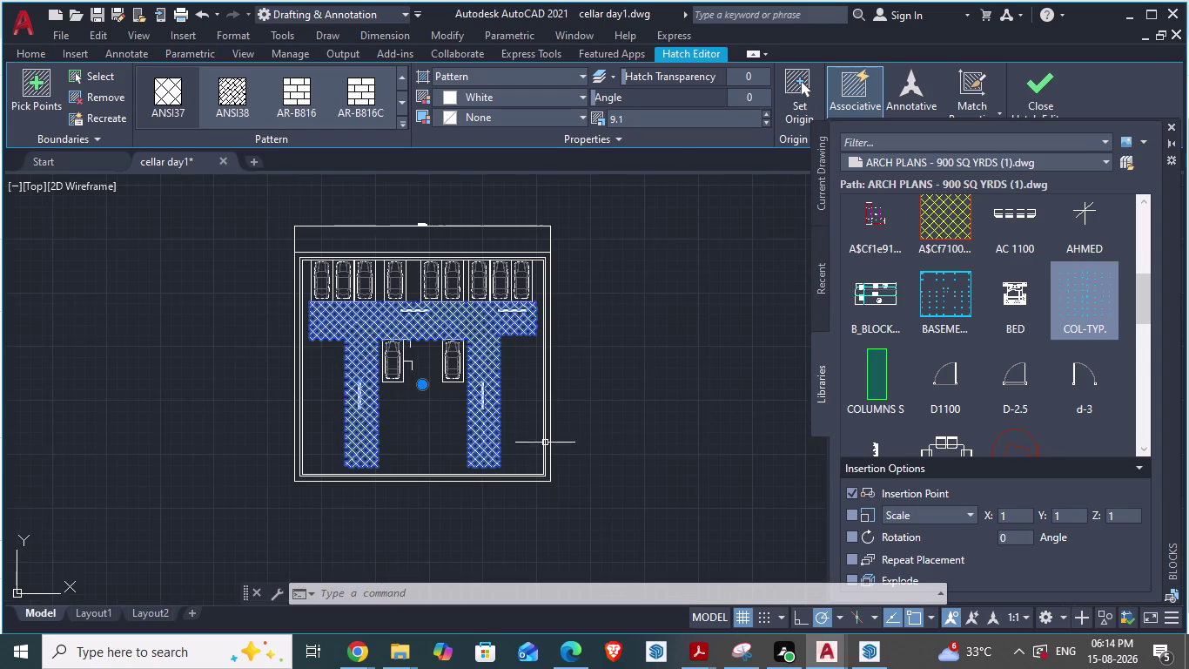
key(Escape)
scroll(up, 3)
scroll(up, 3)
scroll(down, 3)
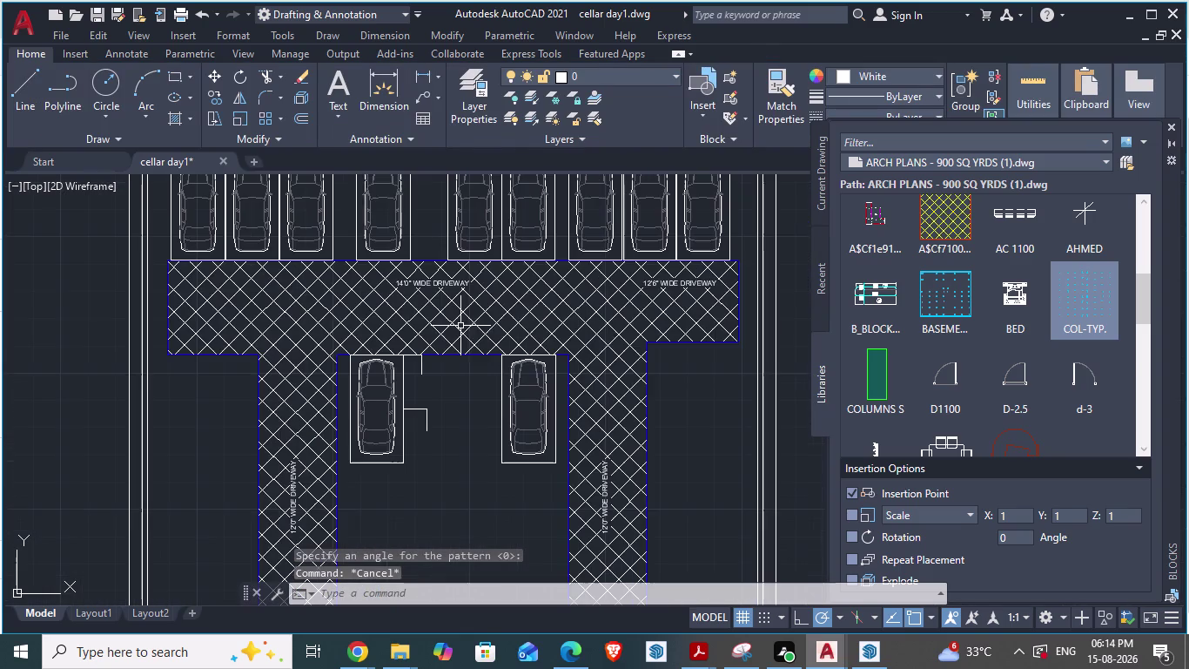
Reselect the driveway hatch and confirm its hatch type stays Pattern.
click(328, 306)
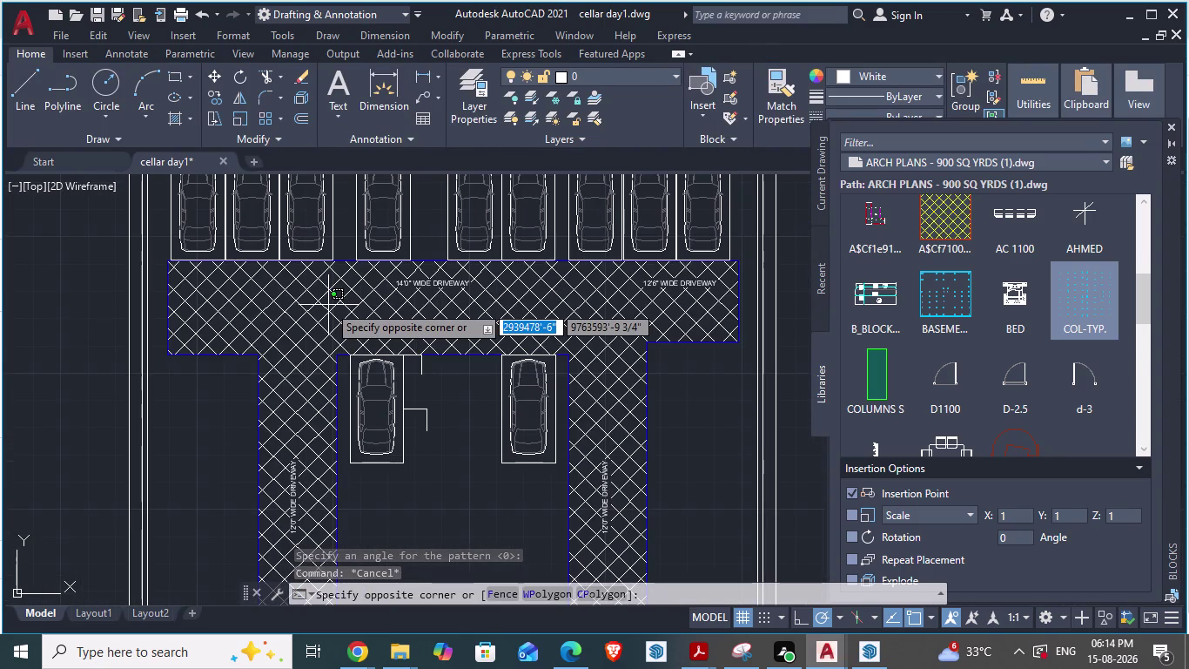
key(Escape)
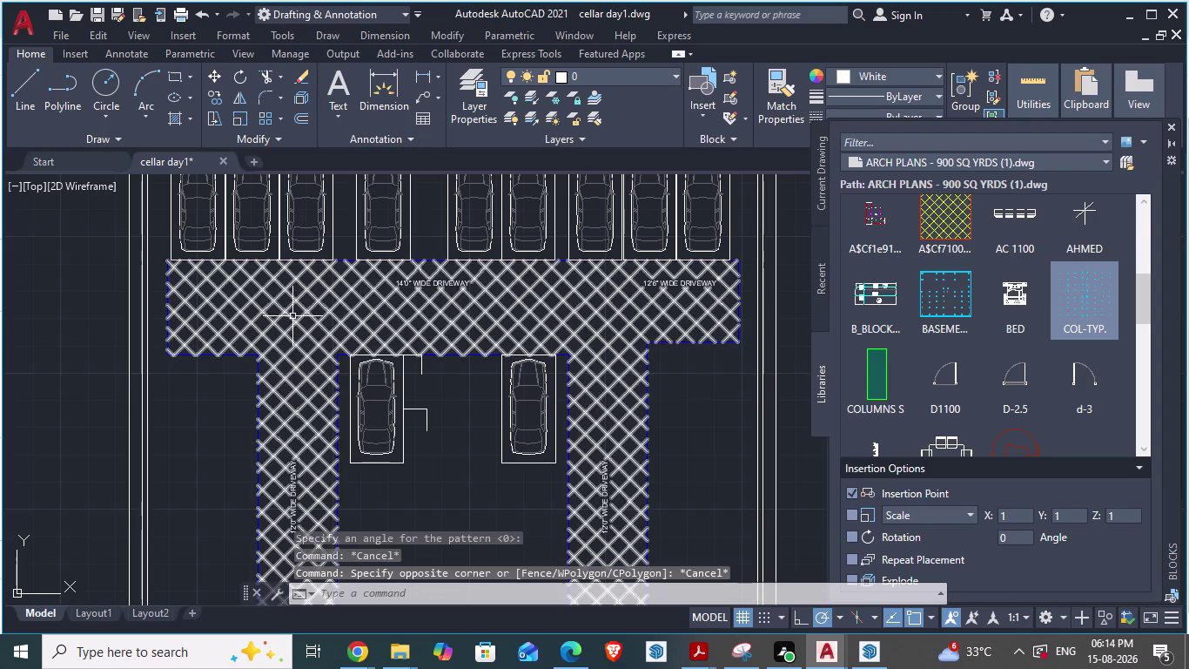
click(288, 318)
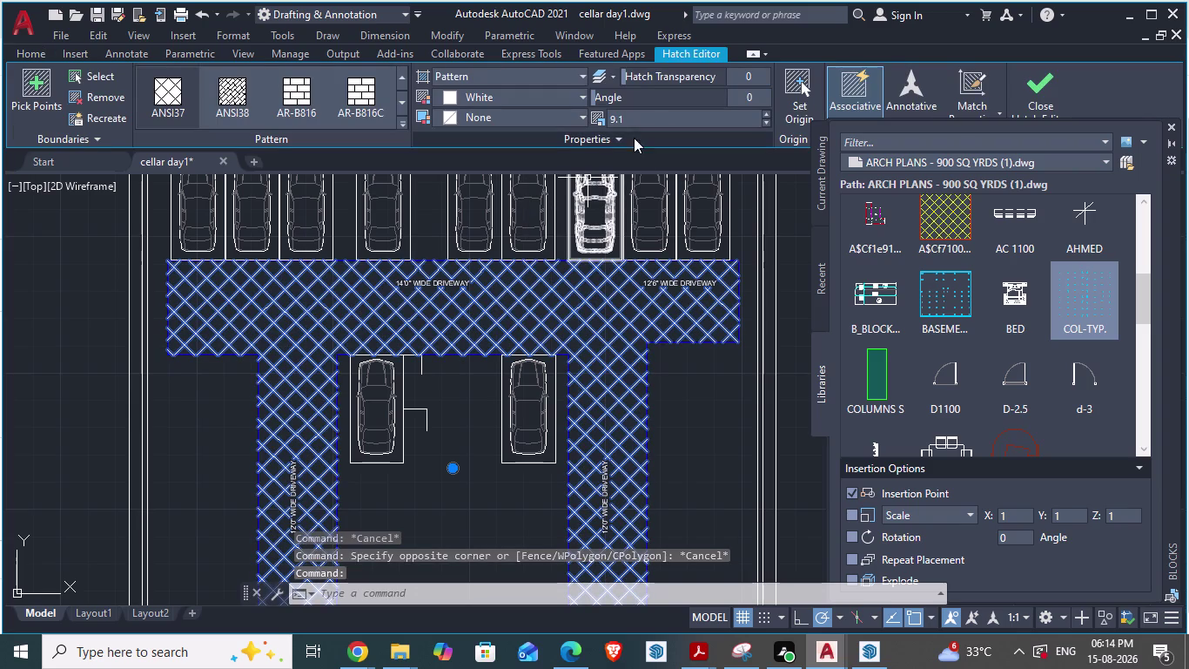
click(580, 115)
click(580, 115)
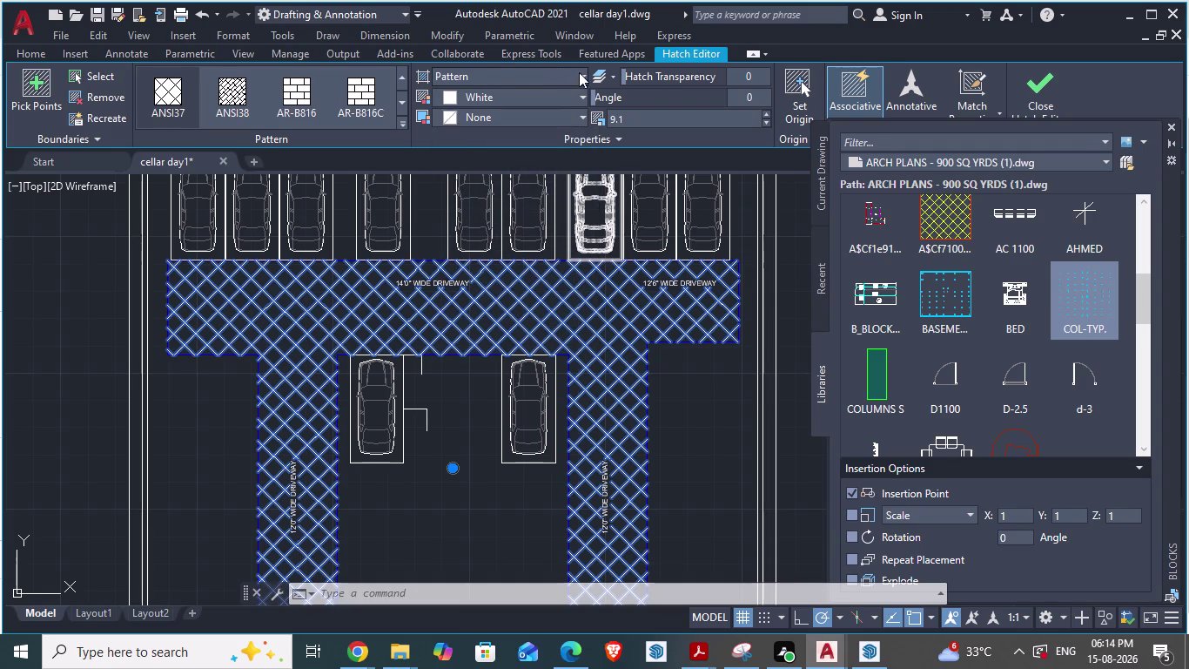
click(582, 76)
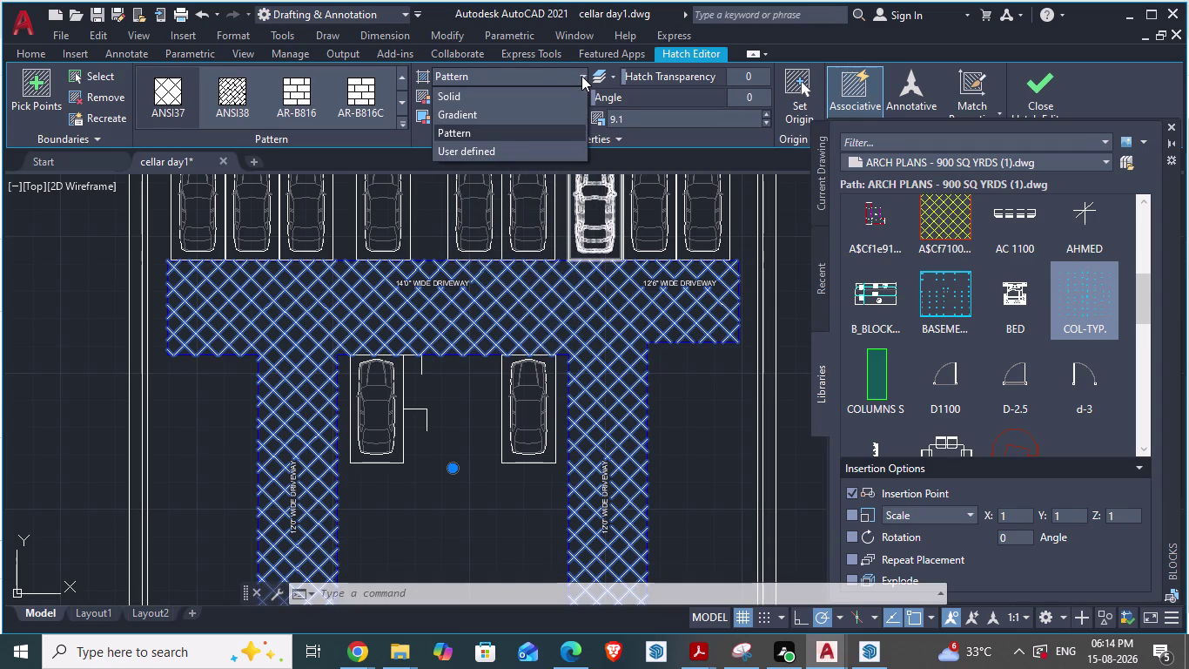
click(581, 76)
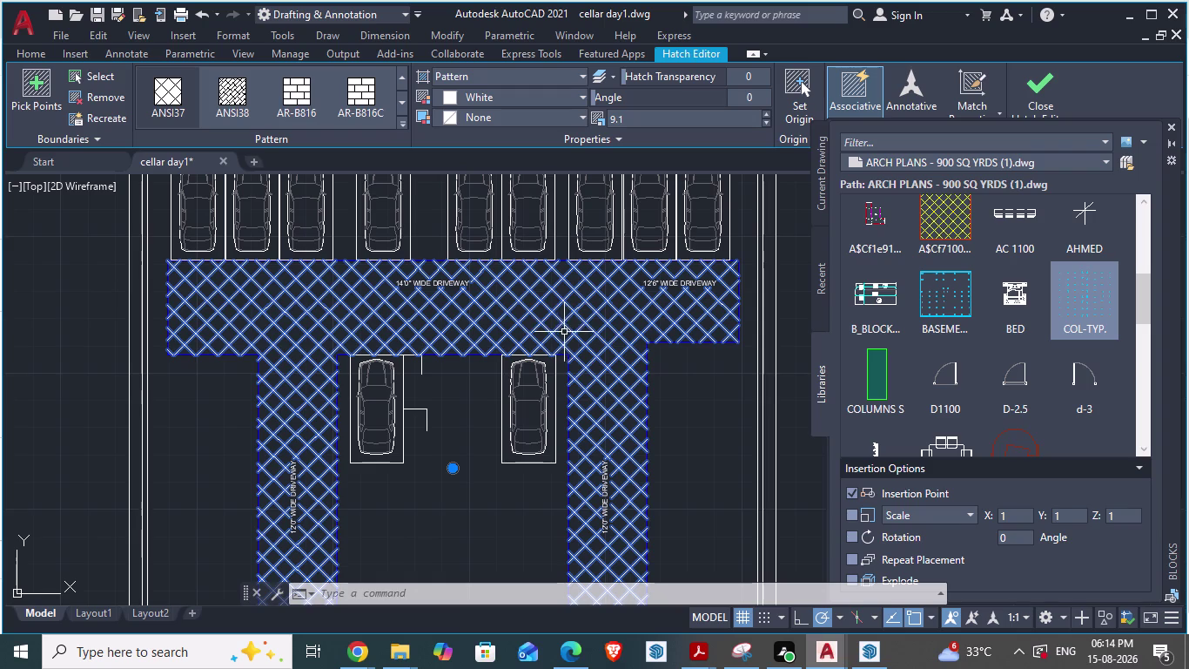
key(Escape)
Bring up ARCH PLANS - 900 SQ YRDS (1) and select its grid hatch around the lift.
key(alt+Tab)
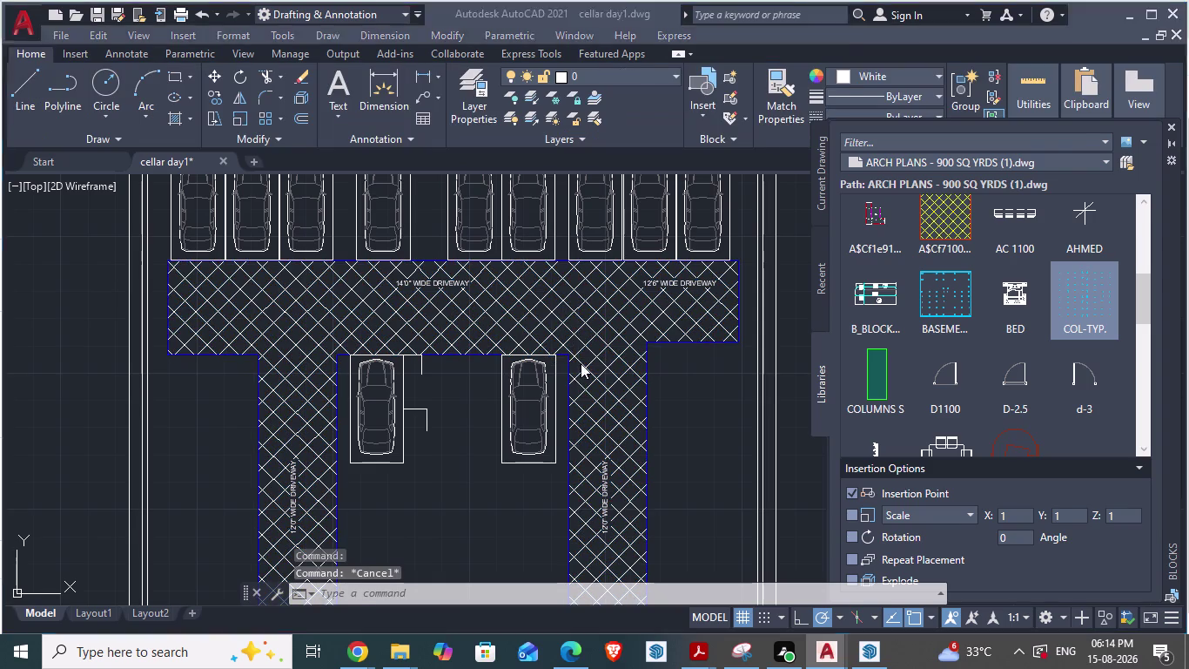
scroll(up, 3)
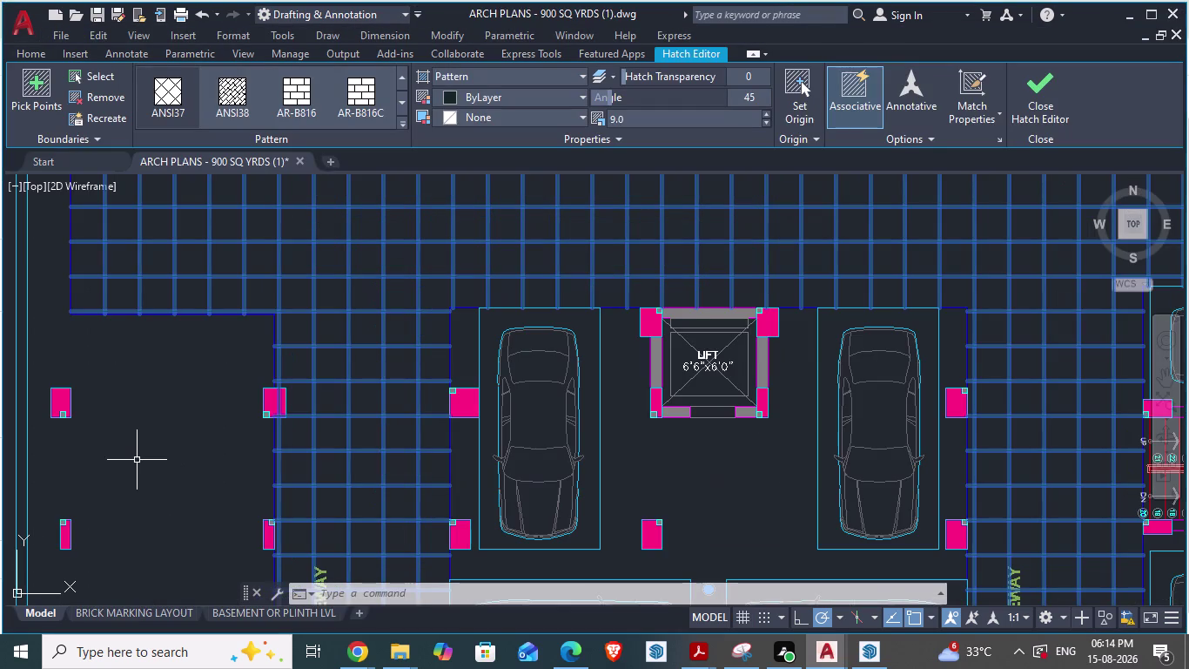
key(grave)
key(Escape)
key(Escape)
click(116, 463)
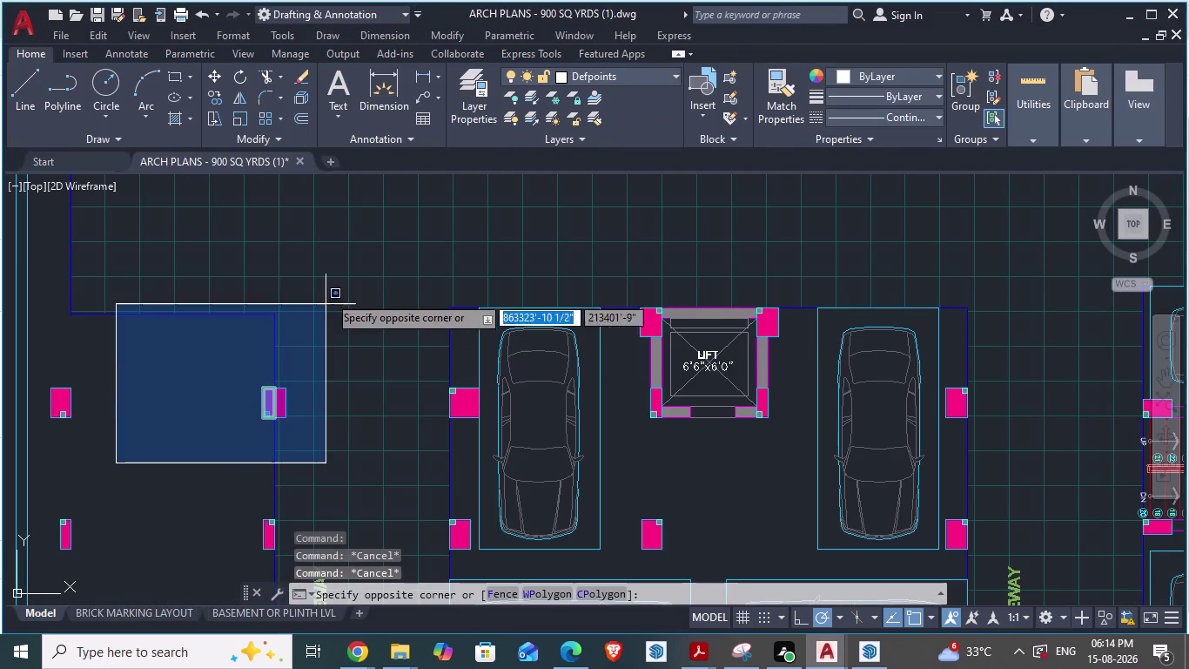
key(Escape)
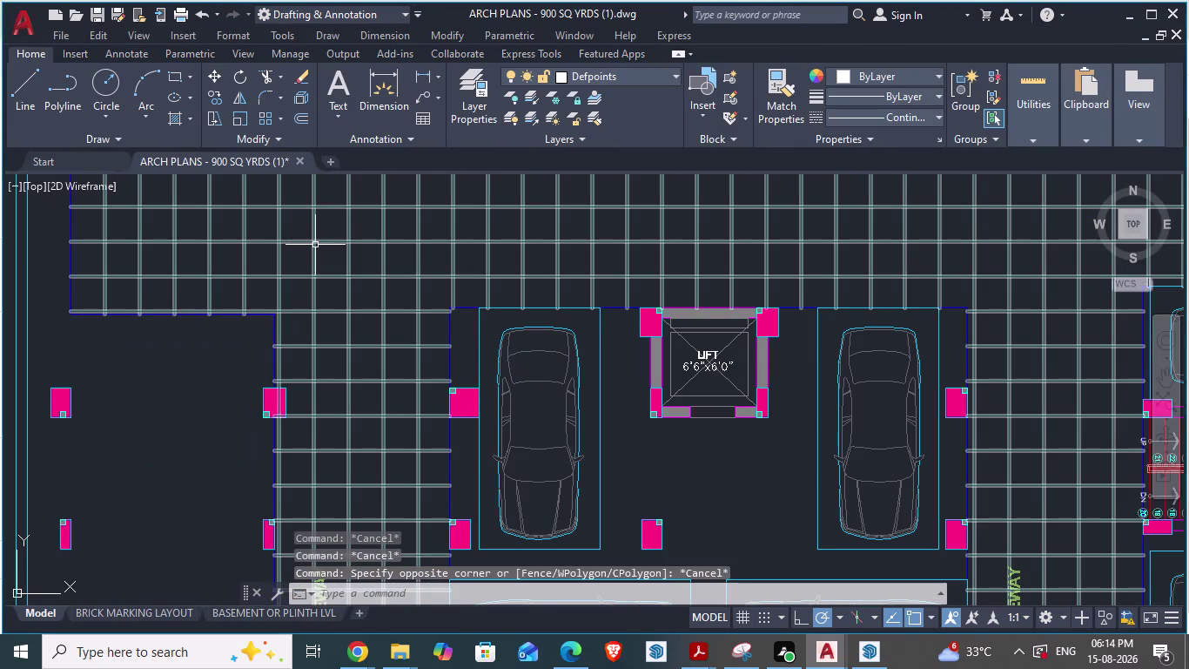
click(315, 245)
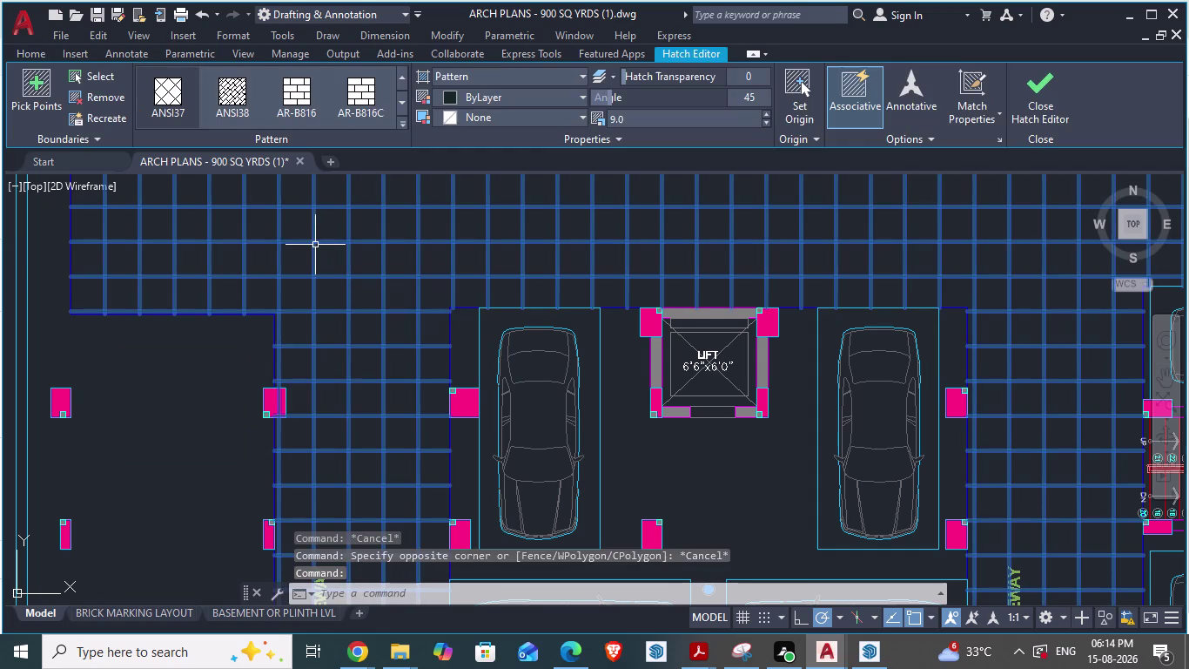